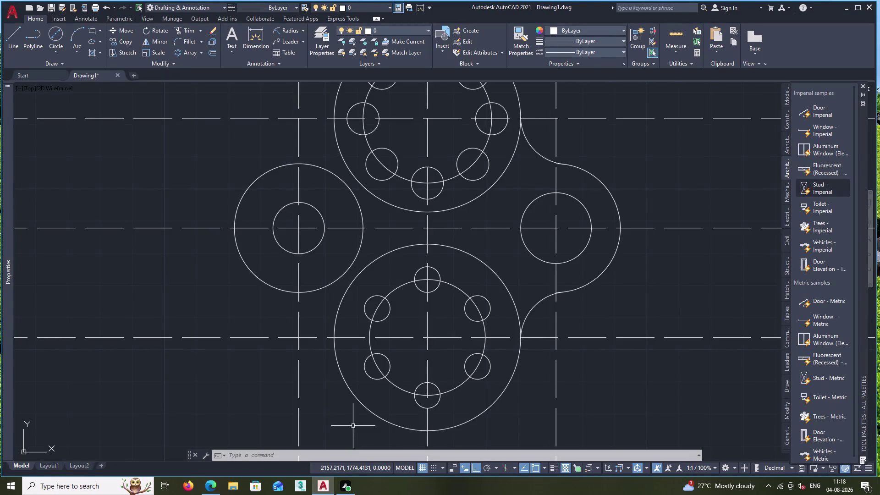
Load the PHANTOM2 linetype through the Linetype Manager and close the manager.
scroll(down, 3)
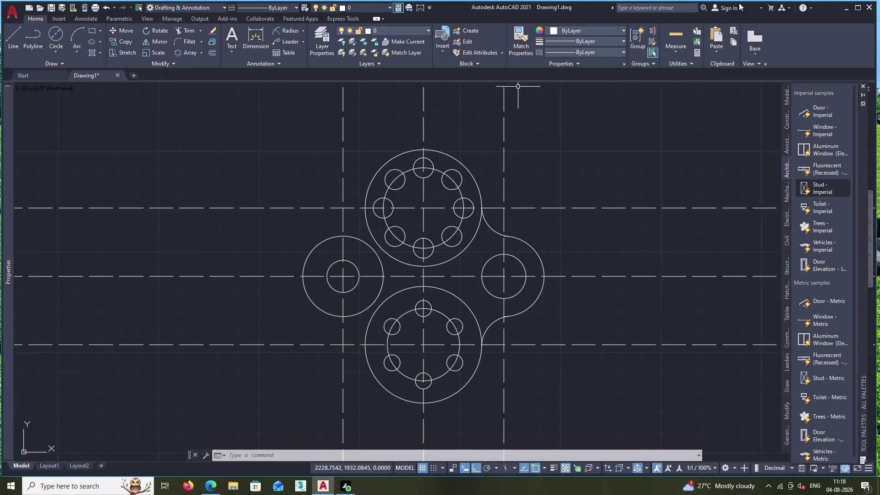
click(621, 46)
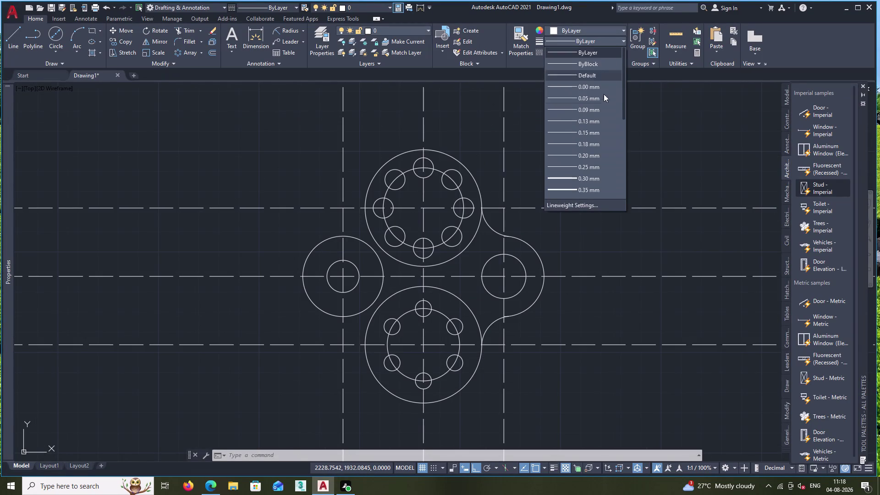
click(529, 119)
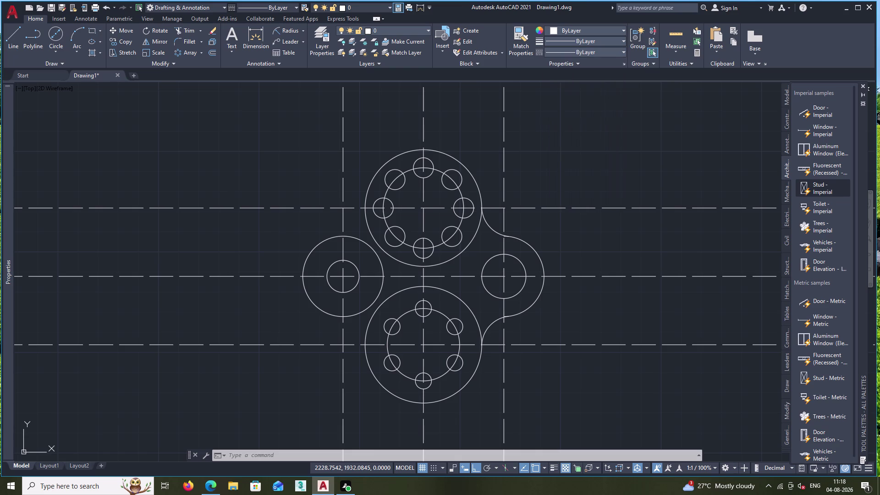
click(625, 49)
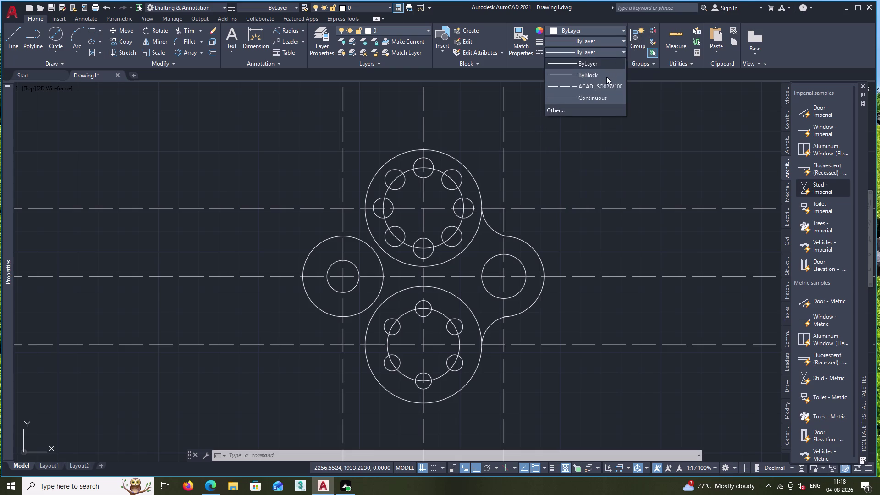
click(581, 112)
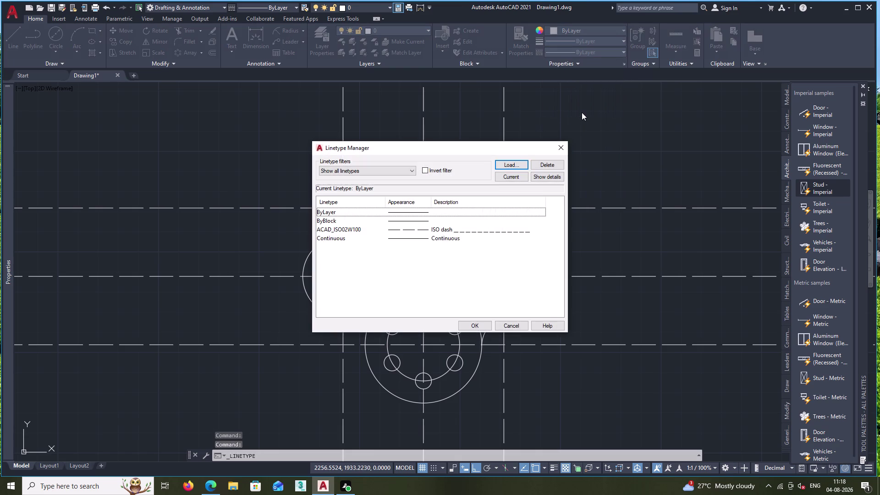
click(513, 162)
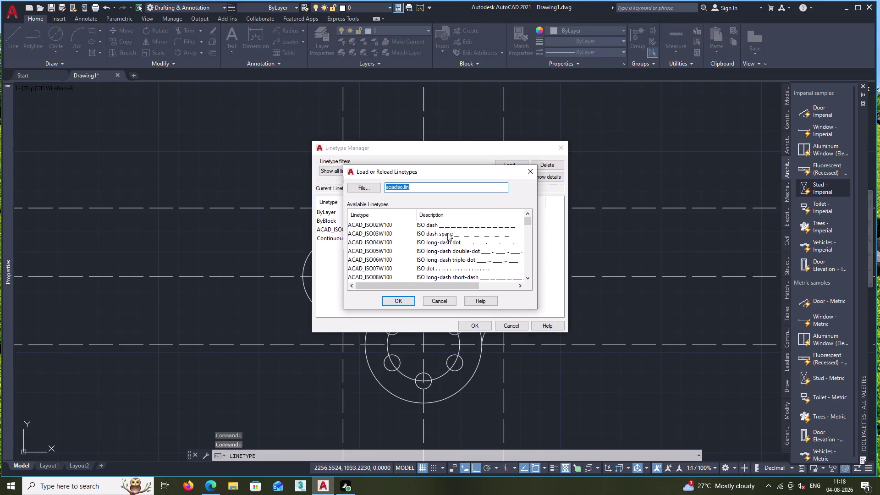
scroll(down, 3)
scroll(up, 3)
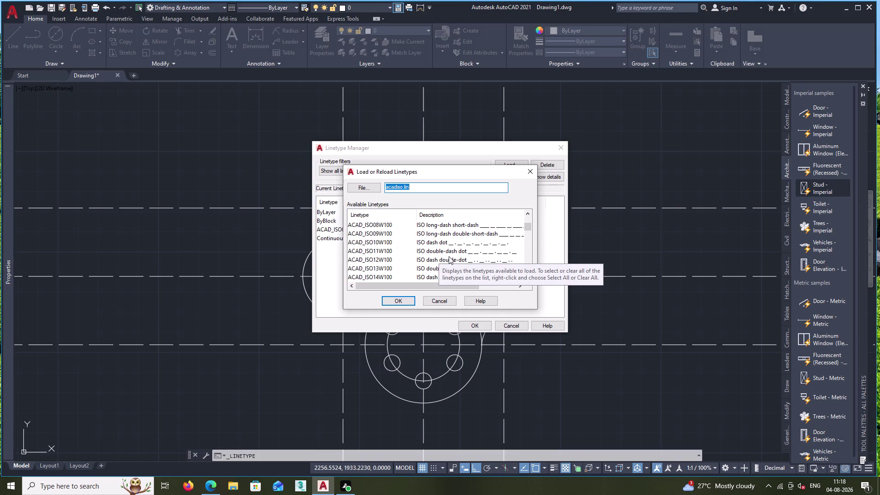
scroll(down, 3)
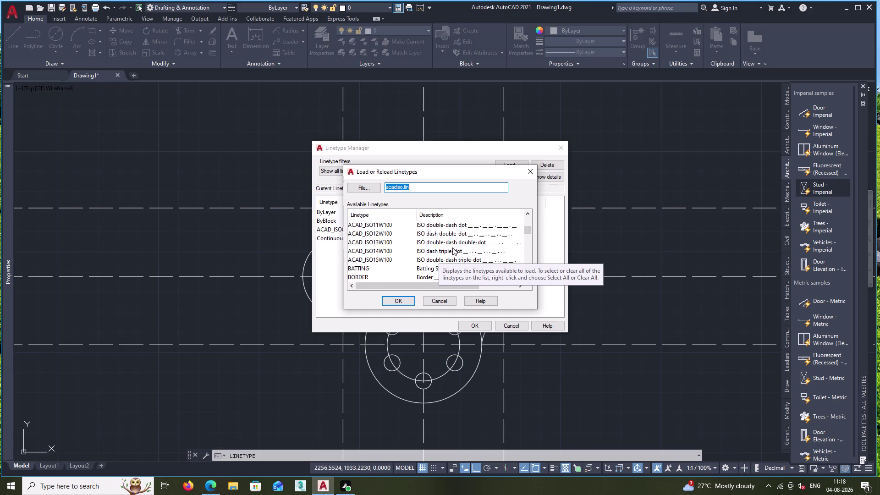
scroll(down, 3)
scroll(down, 3)
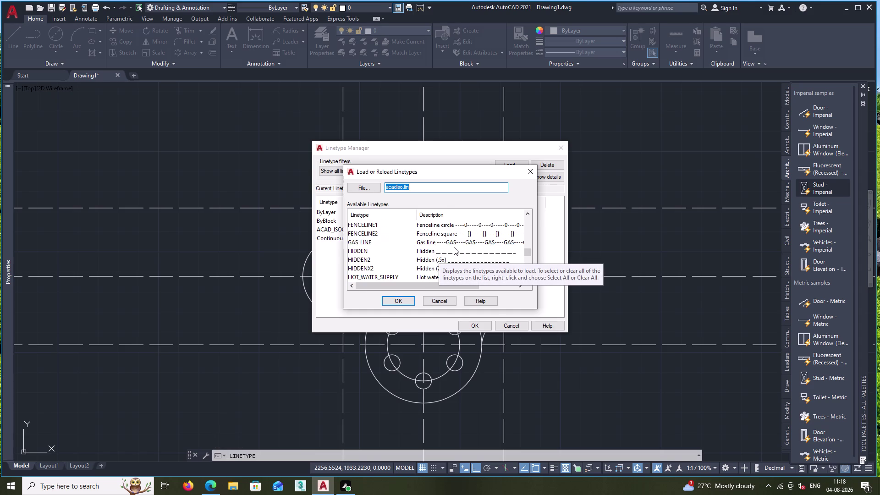
scroll(down, 3)
scroll(down, 3)
scroll(down, 3)
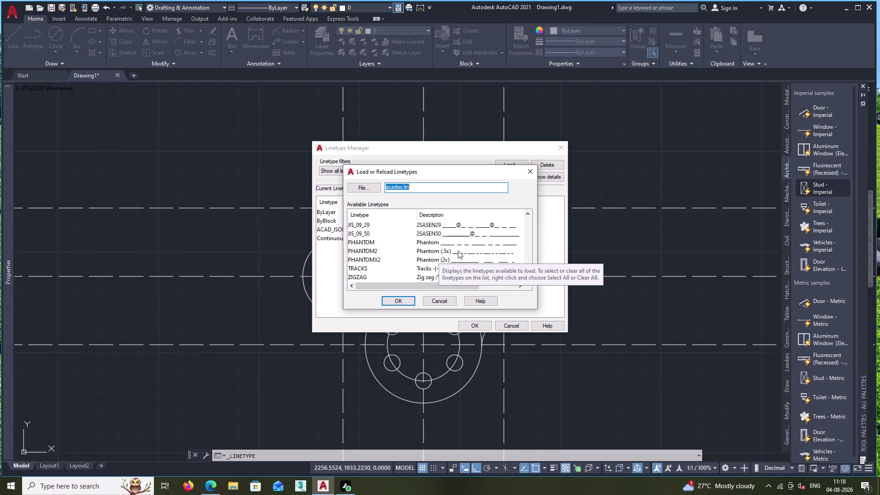
click(460, 253)
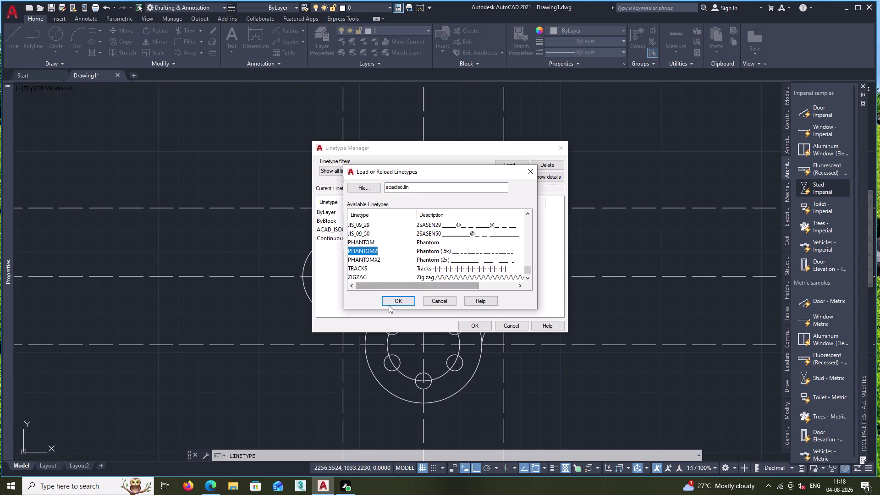
click(393, 300)
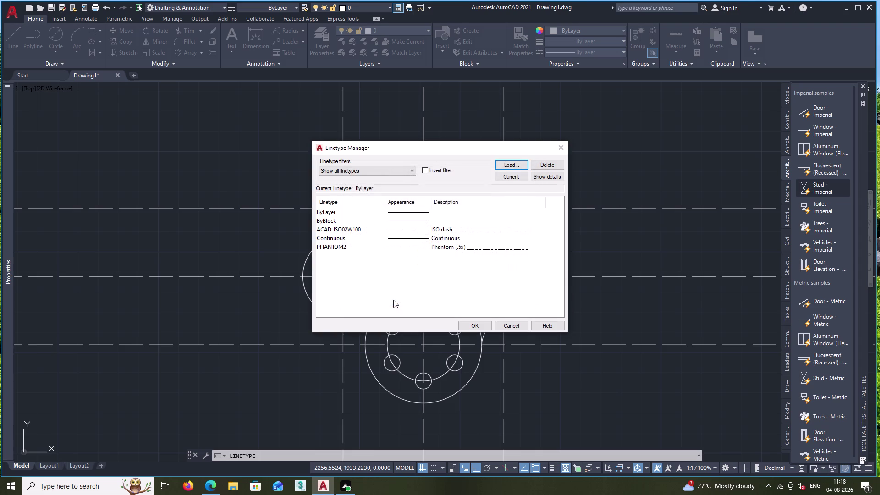
click(473, 327)
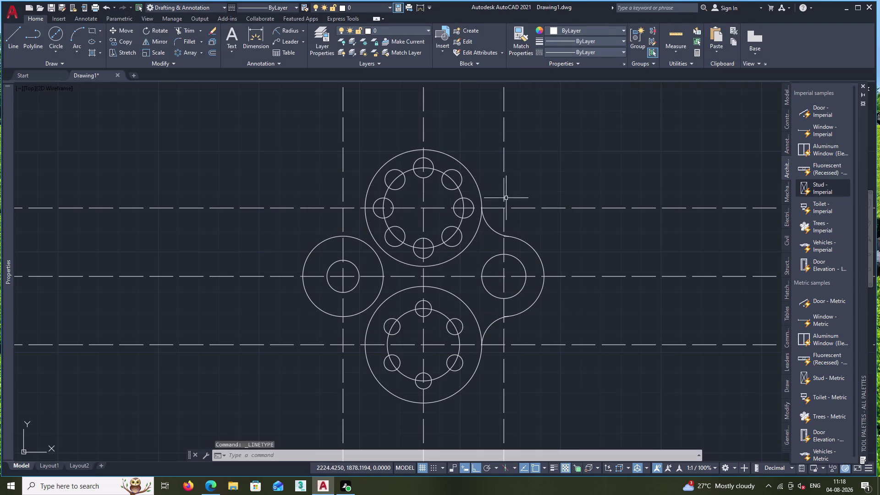
Change both bolt pitch circles to the PHANTOM2 linetype and clear the selection.
click(443, 313)
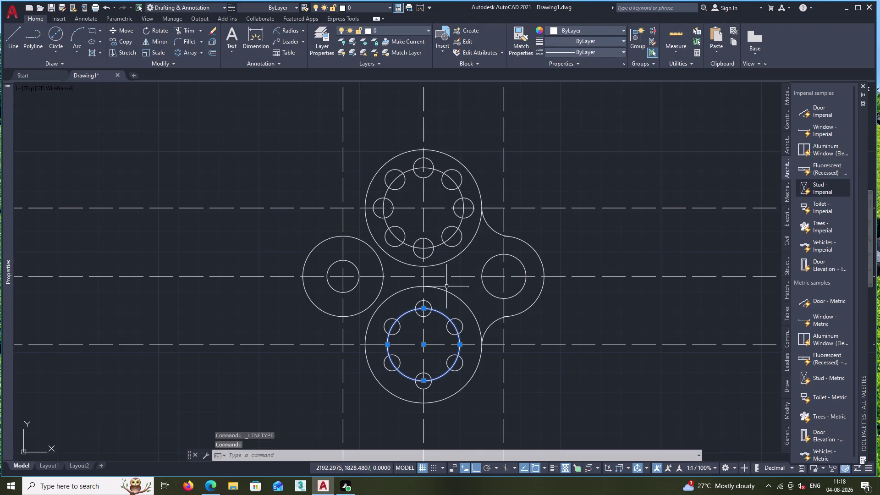
click(460, 224)
click(616, 51)
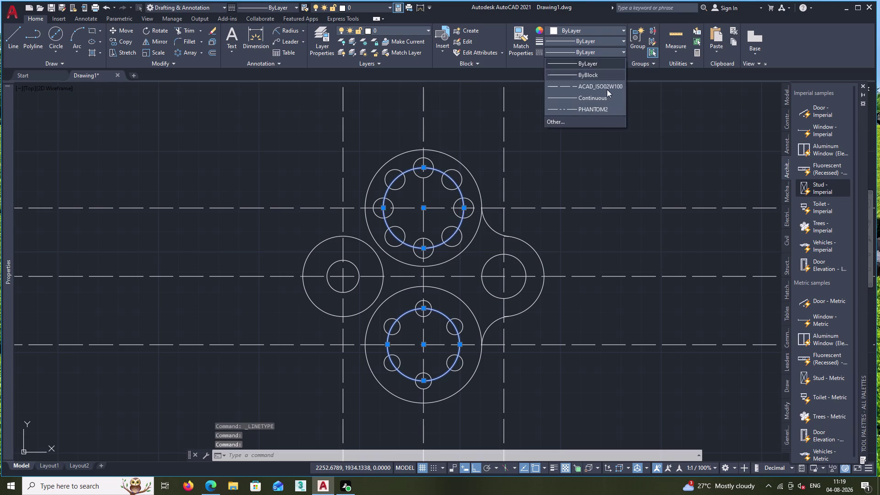
click(594, 111)
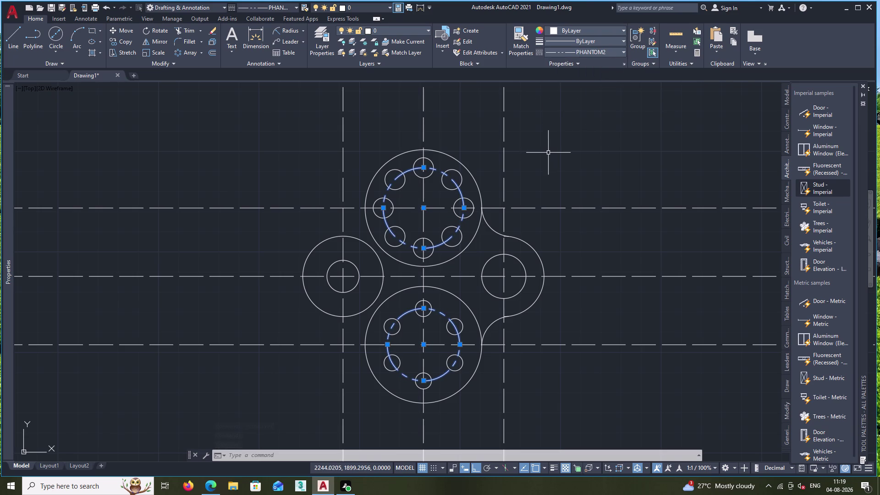
key(Escape)
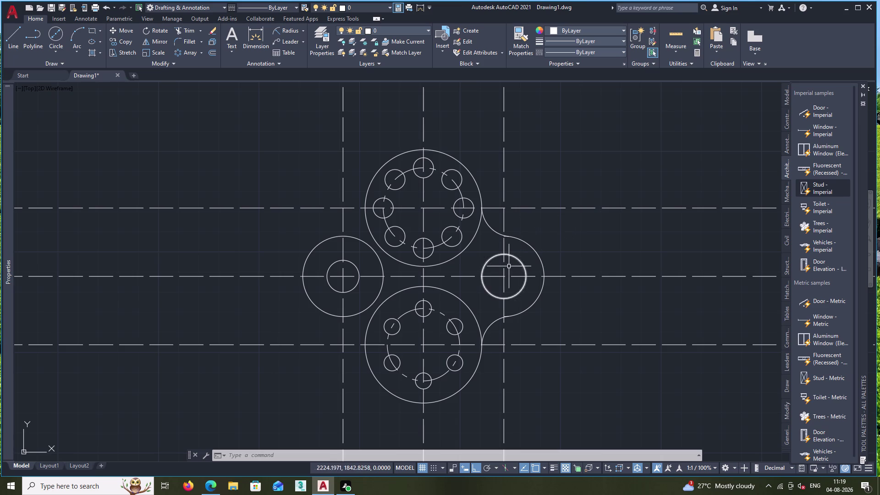
Trim the short centre-line stubs that overshoot the flange arcs.
scroll(up, 3)
scroll(up, 3)
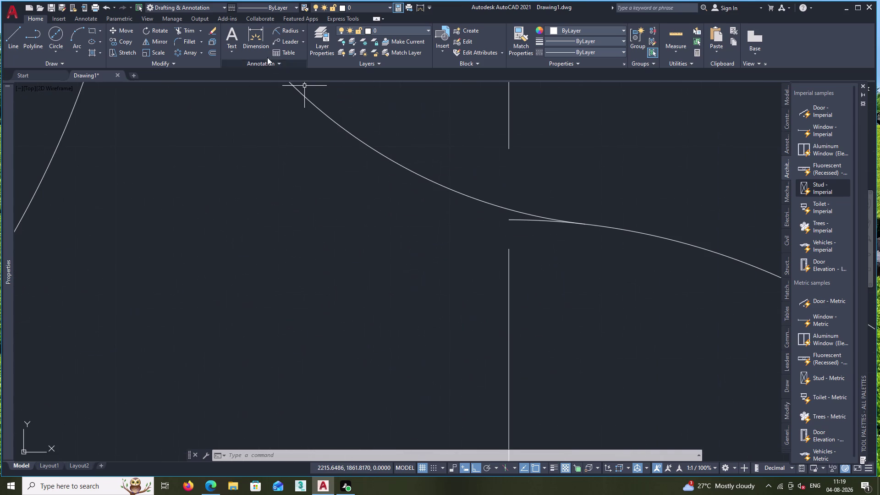
click(188, 29)
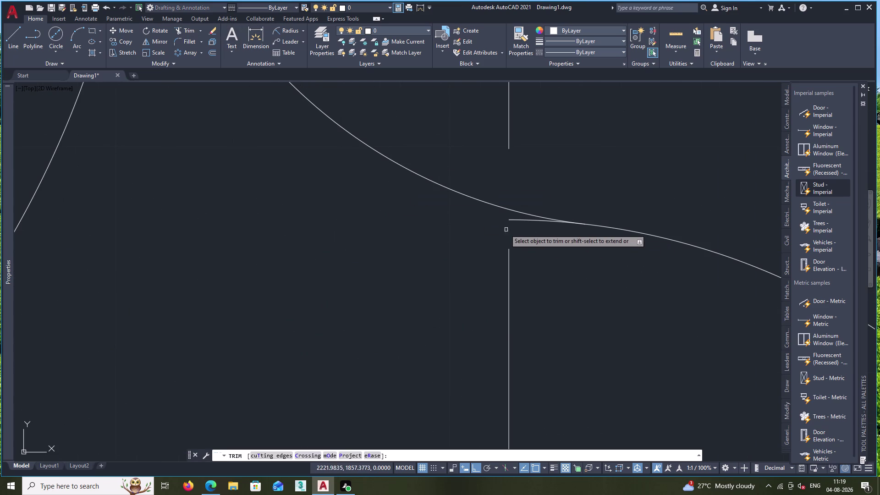
click(509, 217)
drag(509, 217, 518, 224)
click(518, 218)
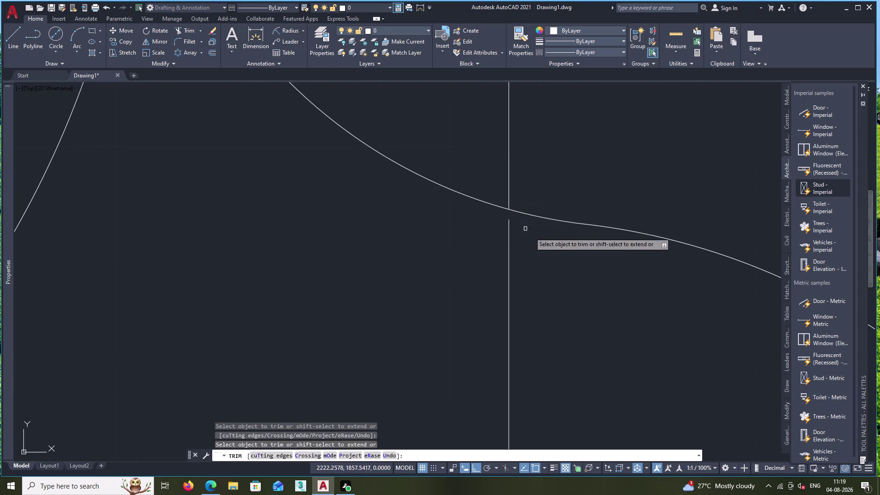
scroll(down, 3)
middle_drag(550, 257, 510, 67)
scroll(up, 3)
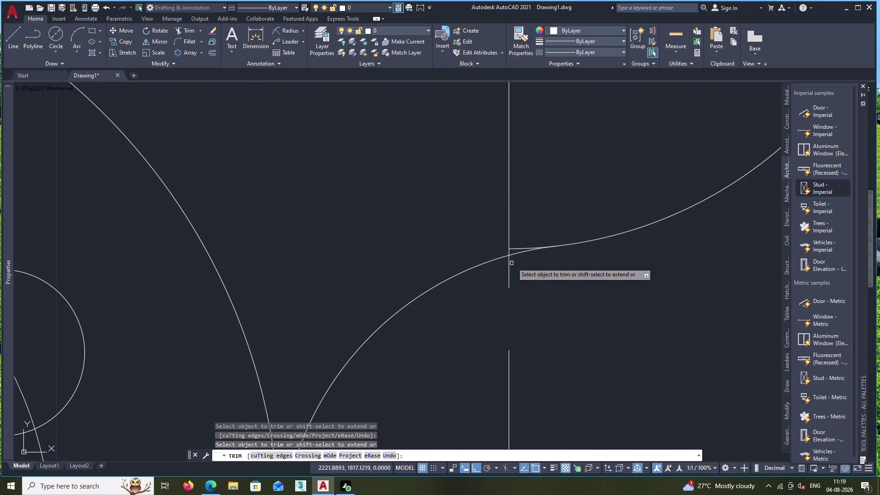
scroll(up, 3)
click(517, 253)
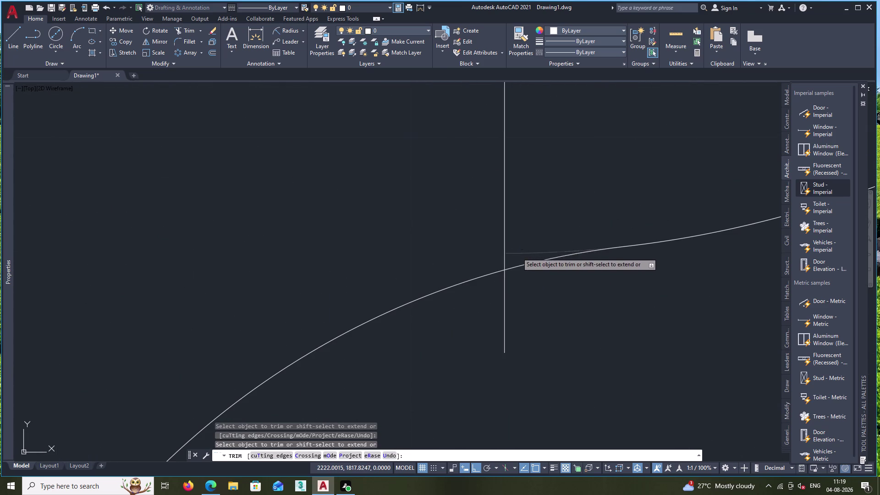
Fence-trim the centre lines extending past the plate outline on the right, top and bottom.
scroll(down, 3)
scroll(down, 3)
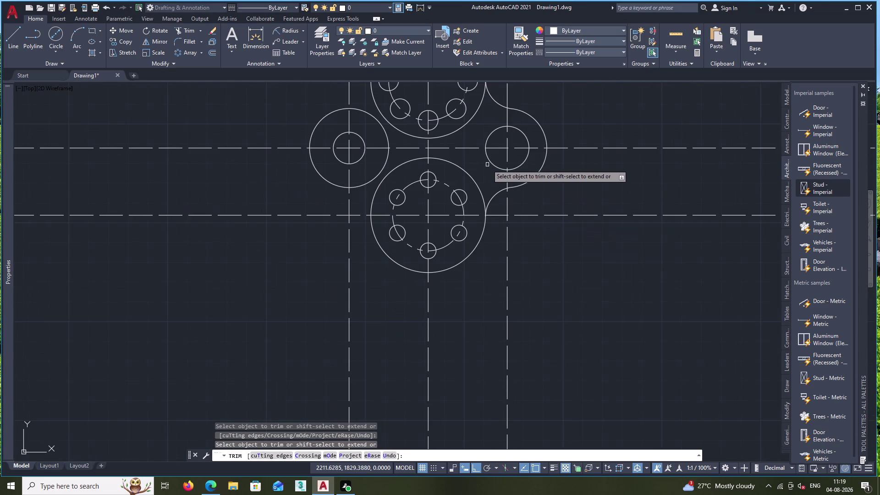
middle_drag(478, 133, 489, 221)
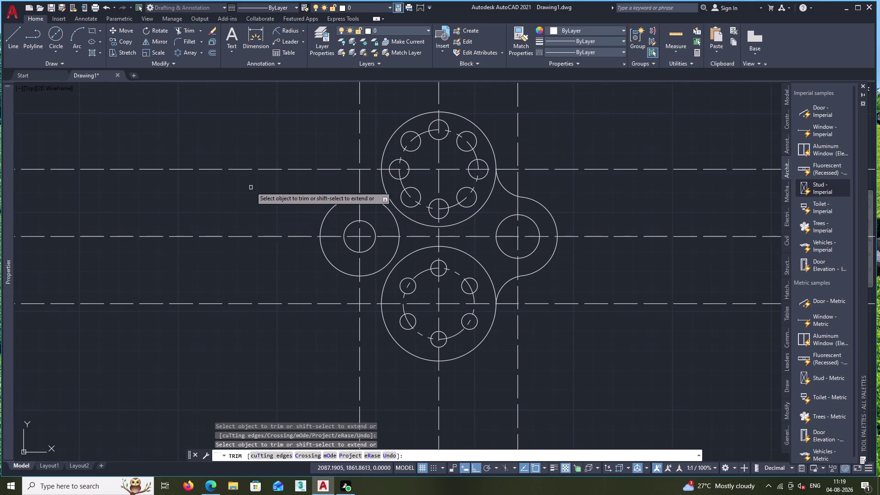
drag(630, 148, 681, 353)
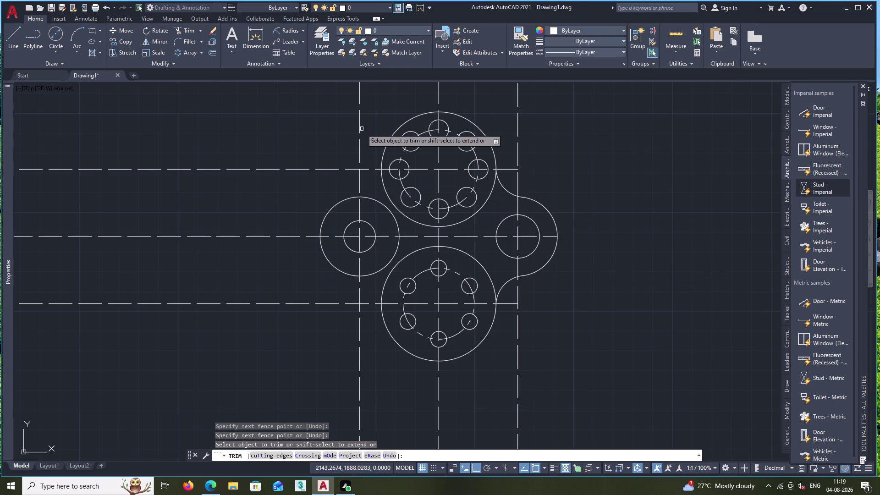
drag(356, 95, 544, 96)
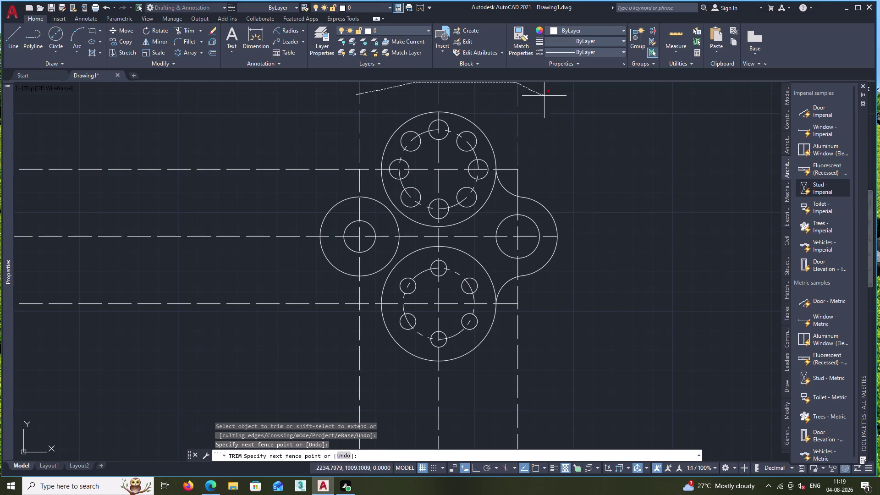
drag(544, 95, 546, 97)
scroll(down, 3)
middle_drag(566, 165, 581, 114)
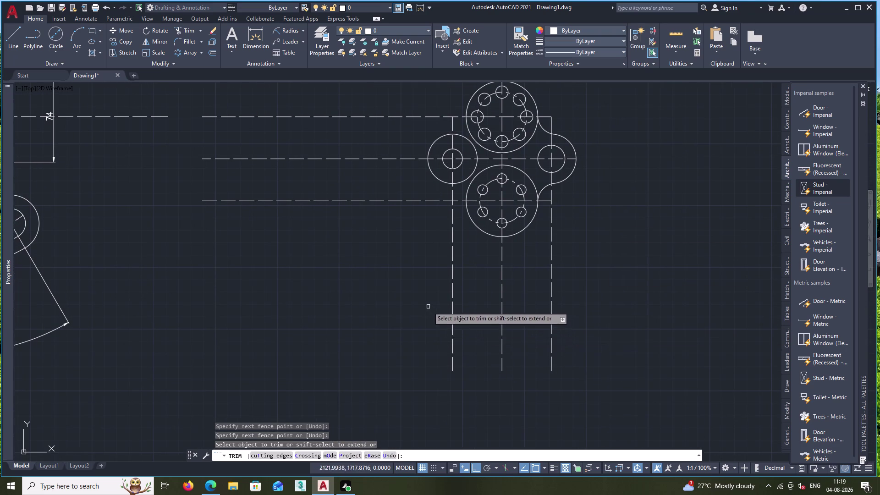
drag(427, 306, 656, 224)
scroll(up, 3)
middle_drag(408, 263, 417, 312)
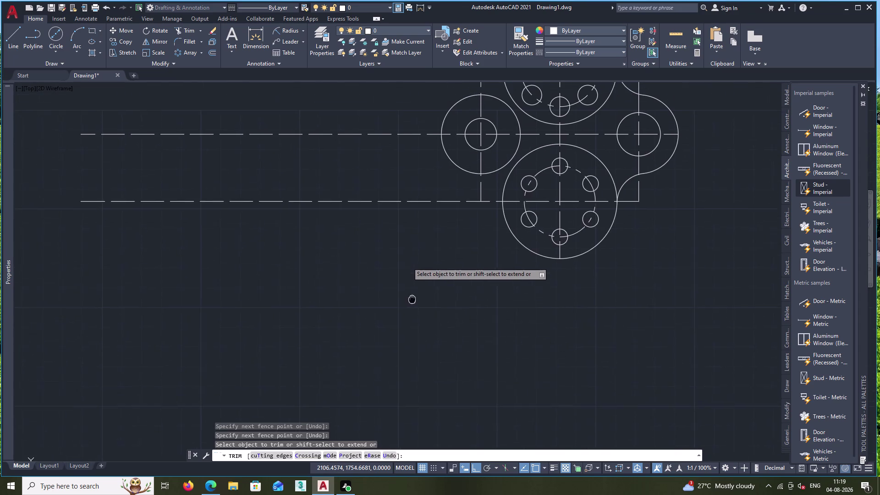
middle_drag(417, 313, 421, 322)
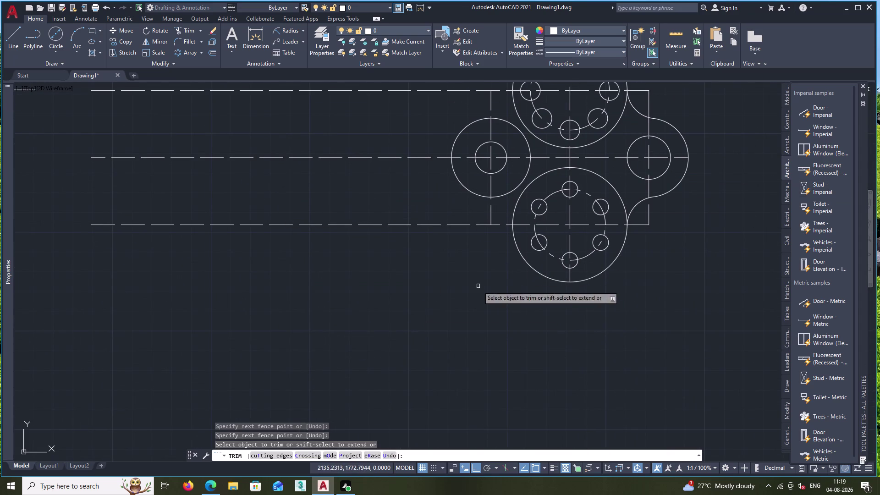
click(11, 33)
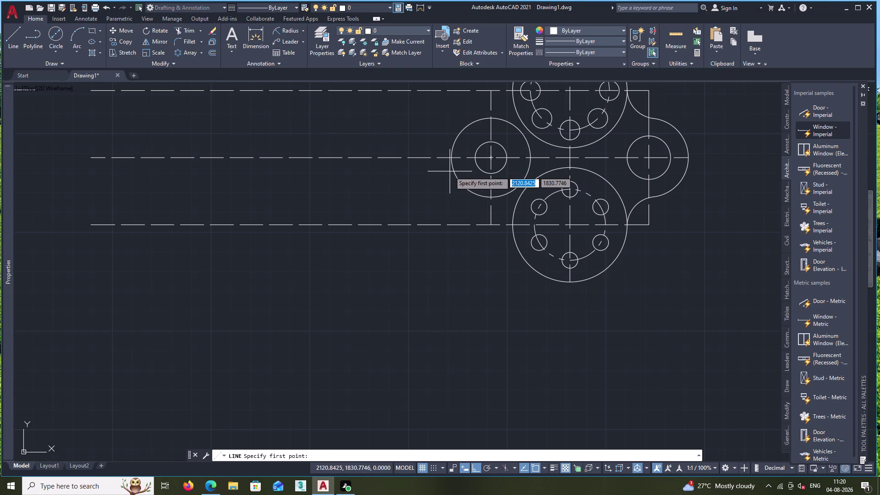
Cancel the pending line, restart it with a TAN snap, then cancel again.
key(Escape)
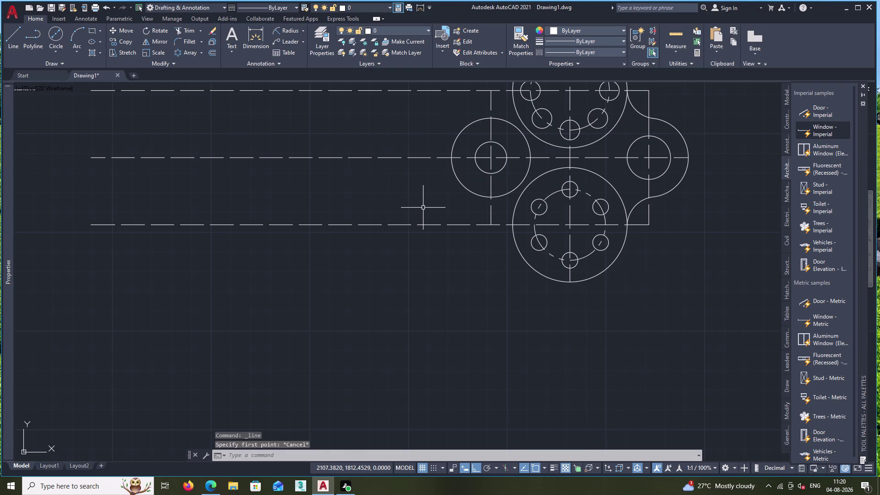
click(13, 37)
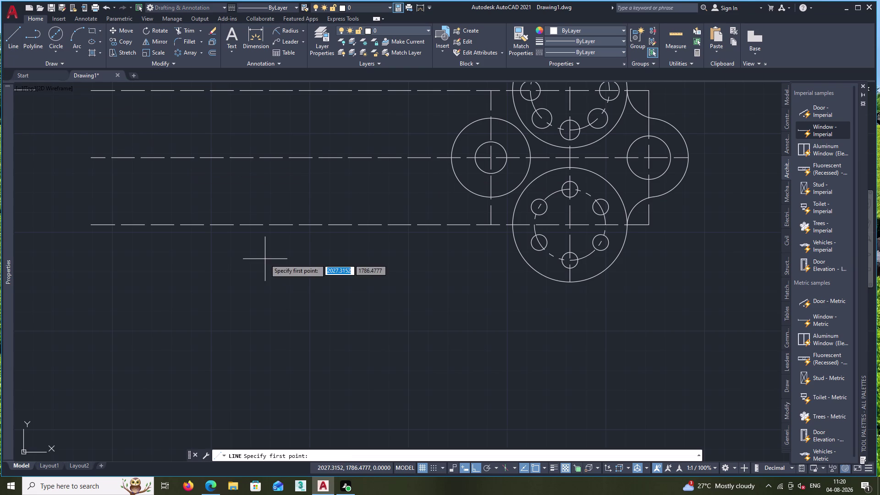
text(TA)
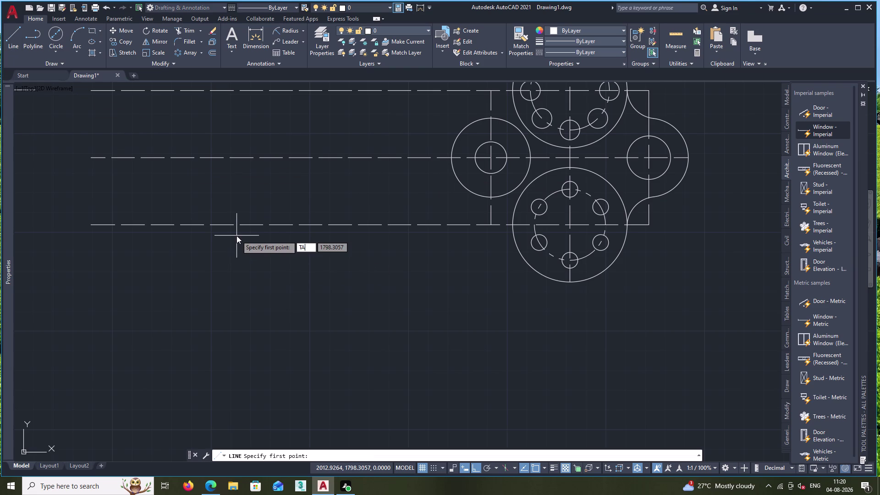
text(N)
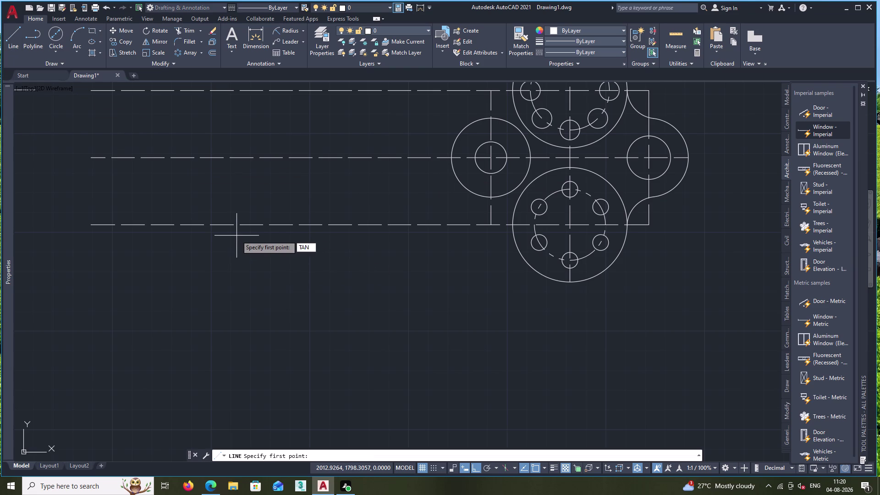
key(Escape)
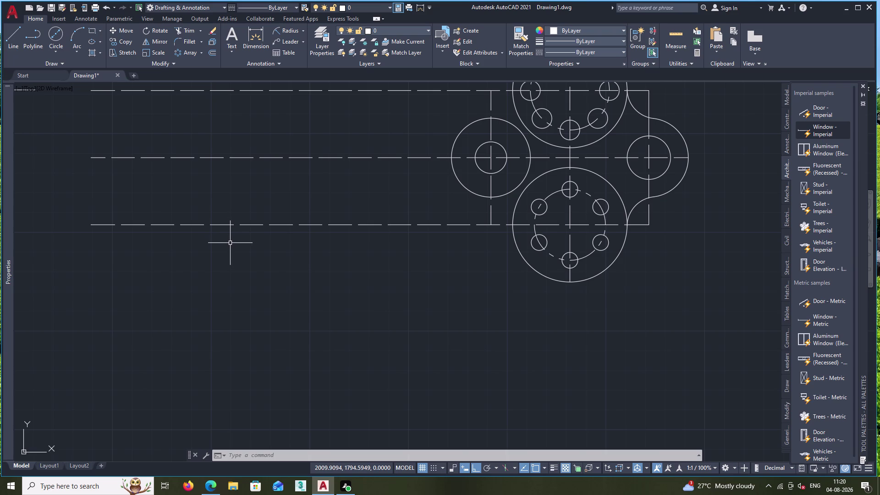
Fence-trim the long dashed centre lines extending left of the plate.
click(184, 30)
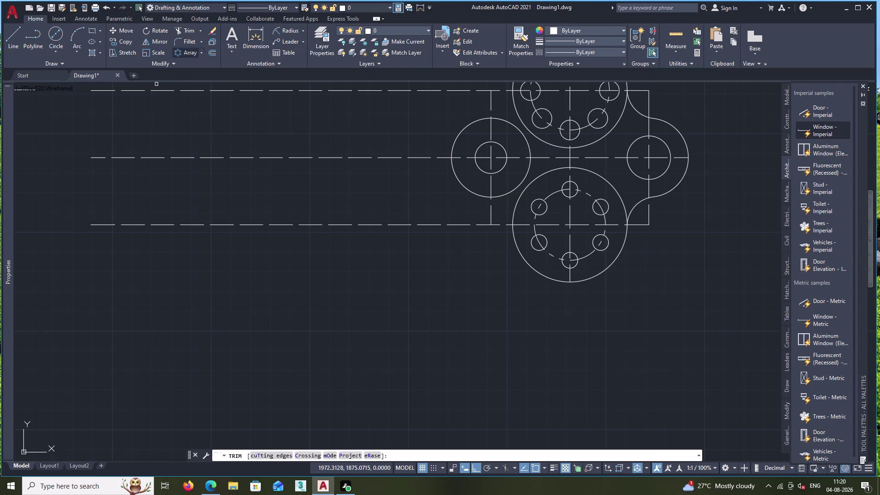
scroll(down, 3)
middle_drag(235, 147, 235, 159)
drag(228, 120, 237, 205)
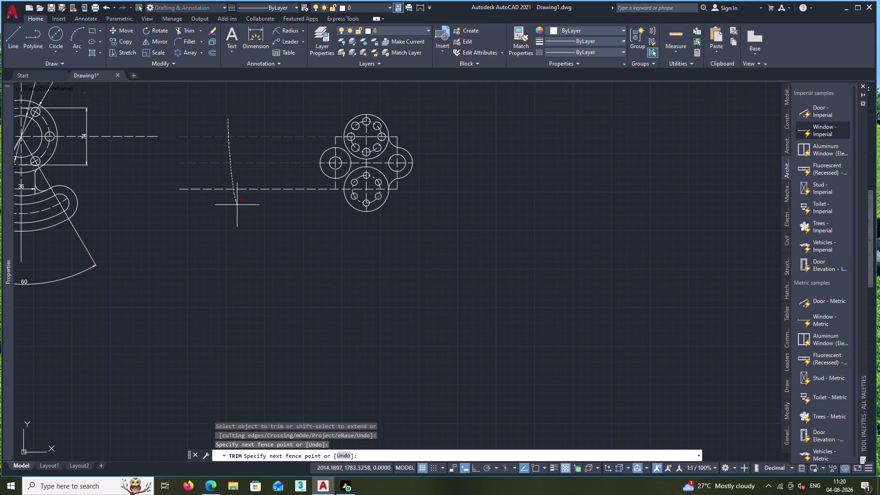
drag(237, 204, 238, 211)
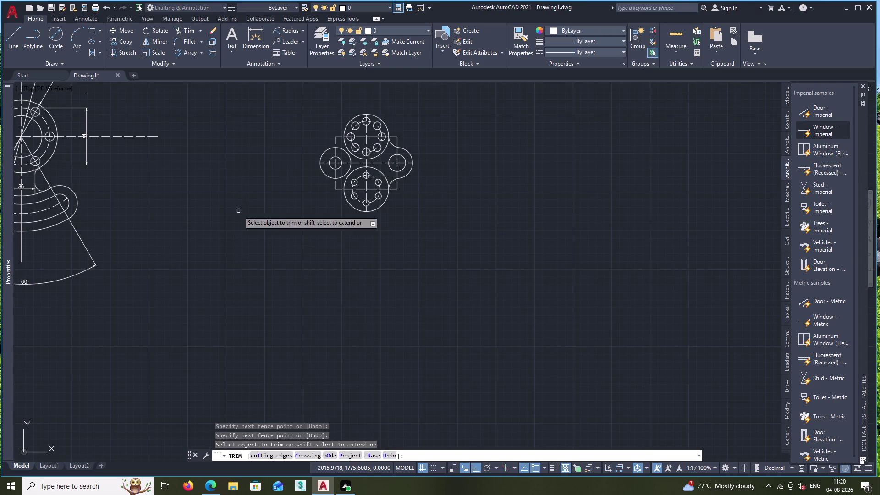
scroll(up, 3)
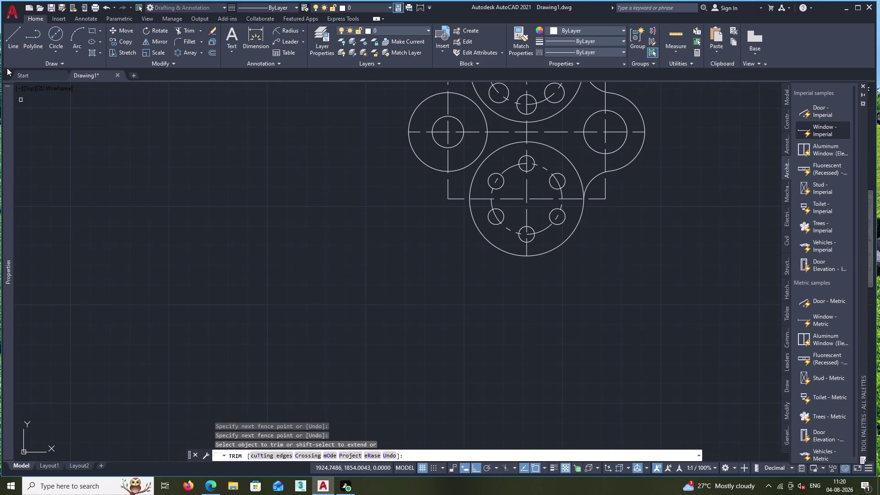
click(13, 46)
Draw a line tangent to the left boss and the bottom flange circle using TAN snaps.
middle_drag(420, 223, 414, 247)
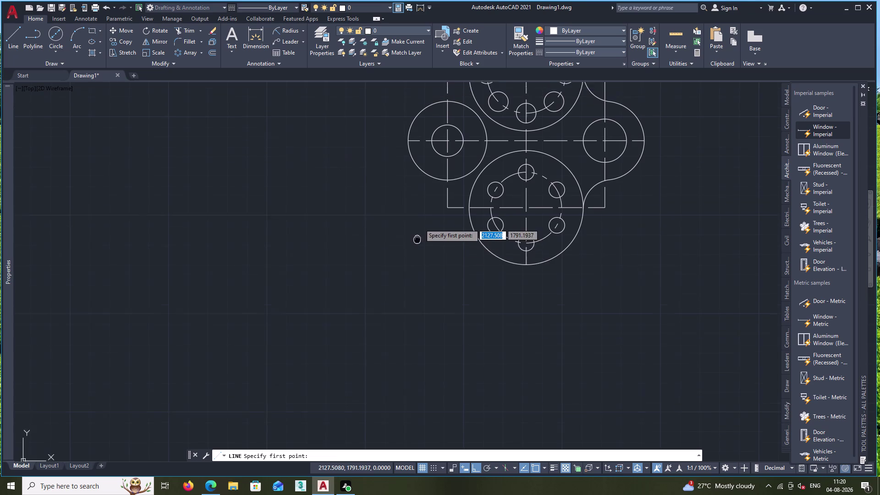
middle_drag(414, 247, 390, 303)
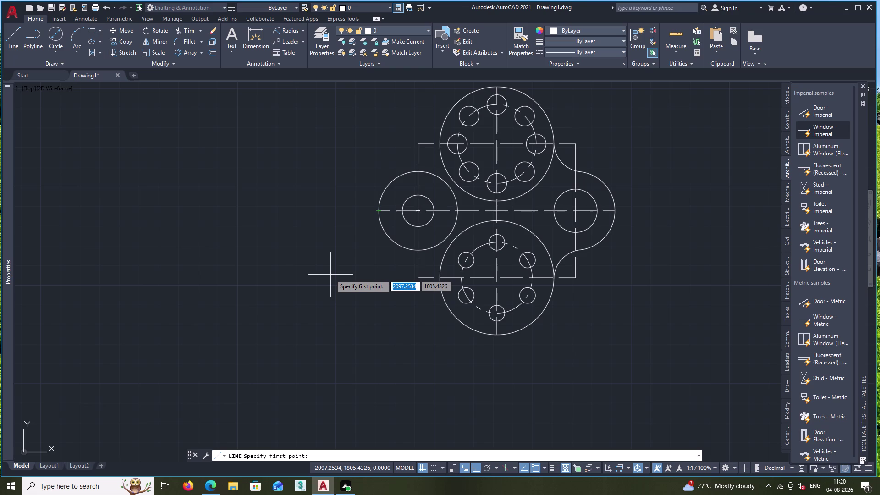
key(t)
key(a)
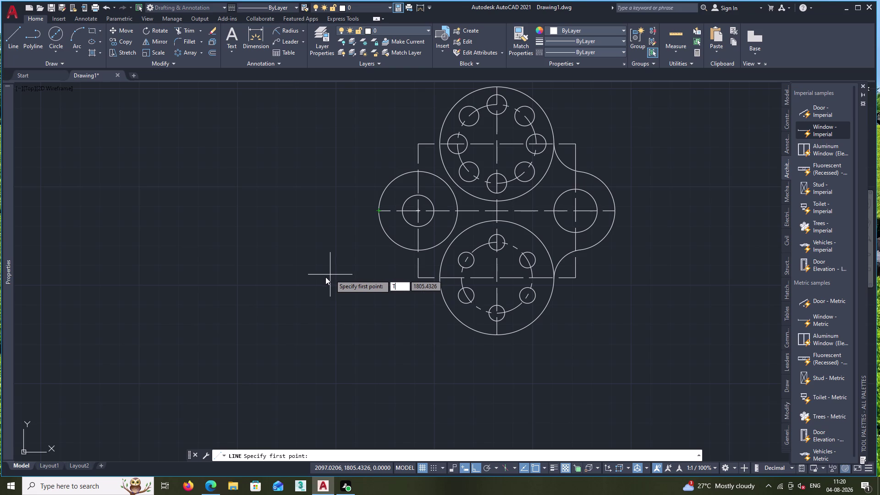
key(n)
key(Return)
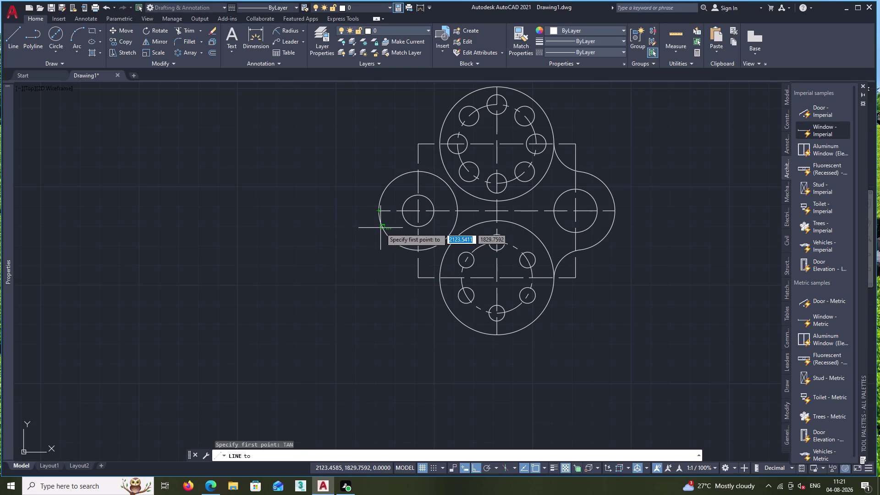
click(380, 225)
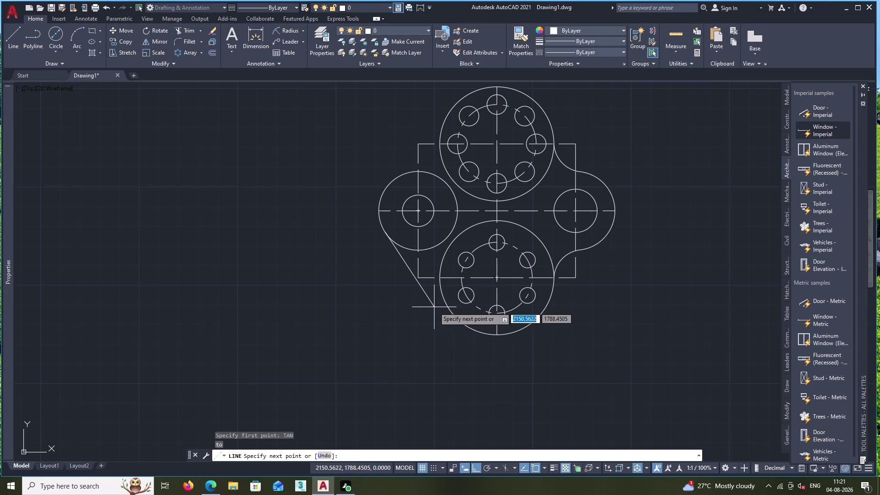
text(TAN)
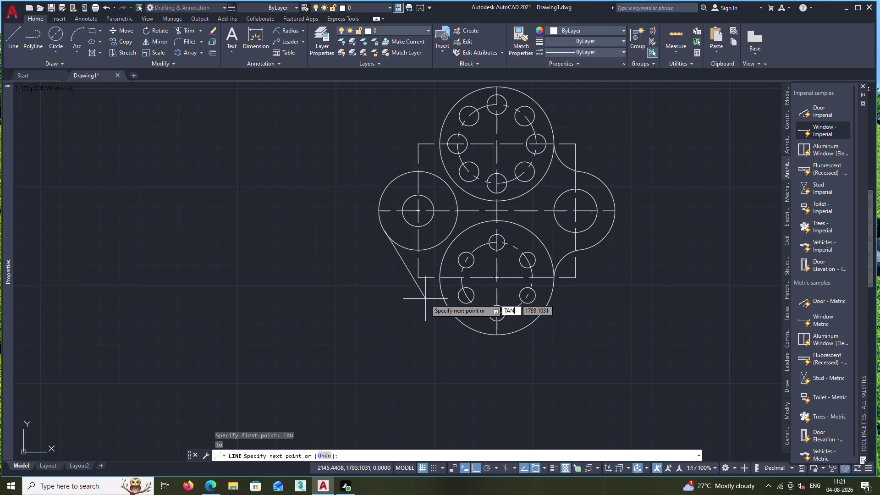
key(Return)
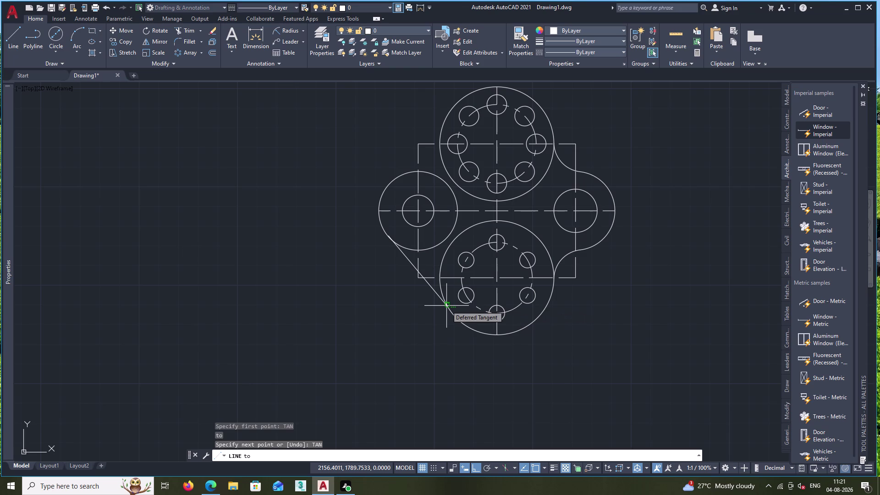
click(446, 305)
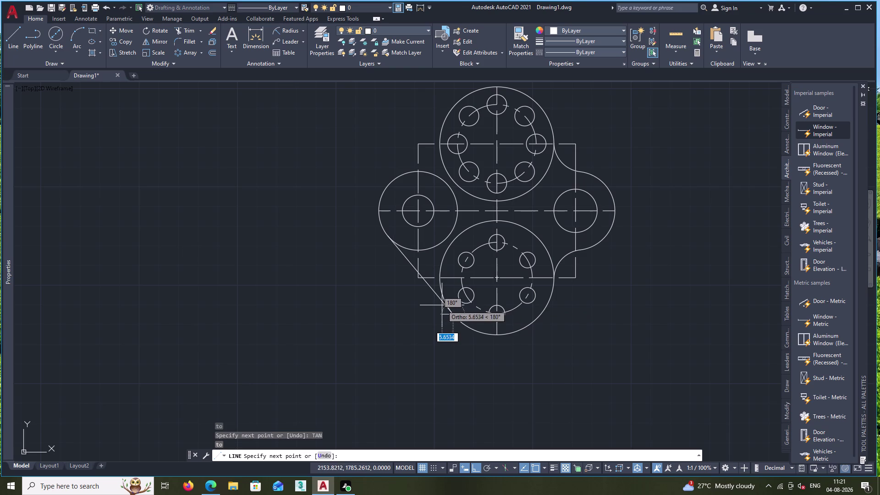
key(Escape)
key(space)
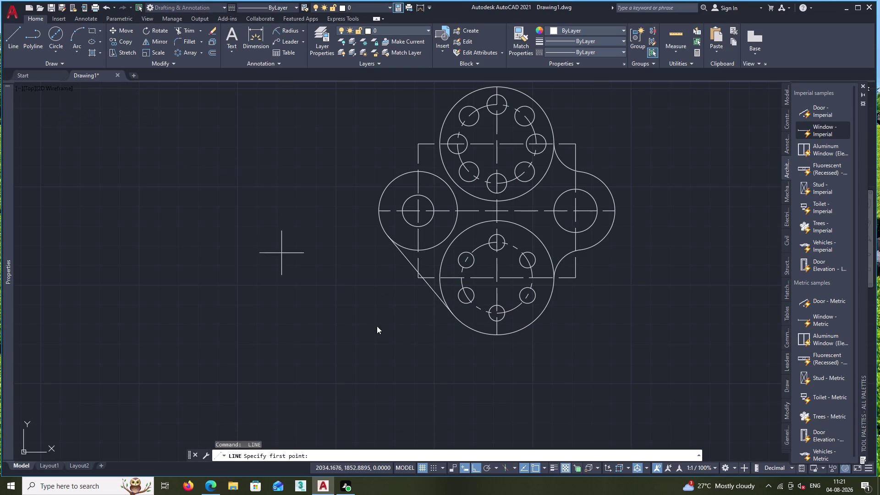
Draw a TAN-snapped line from the left boss's upper side to the top flange circle.
text(TA)
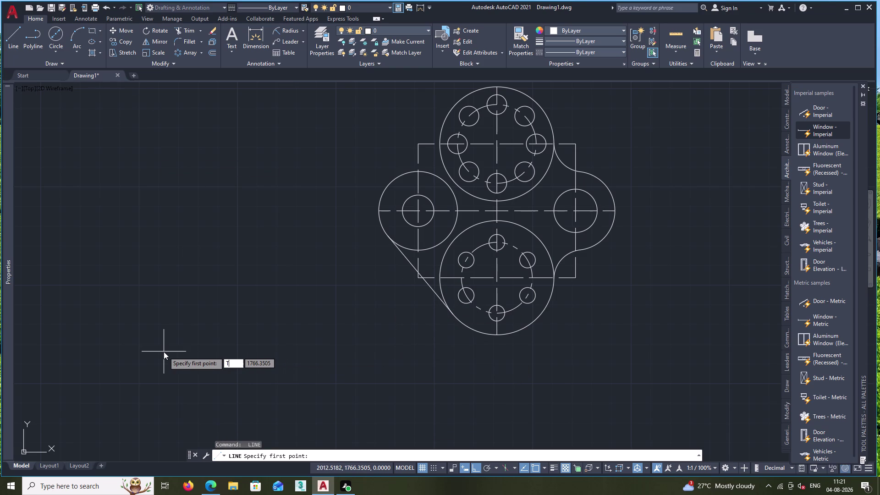
key(n)
key(Return)
middle_drag(301, 249, 258, 342)
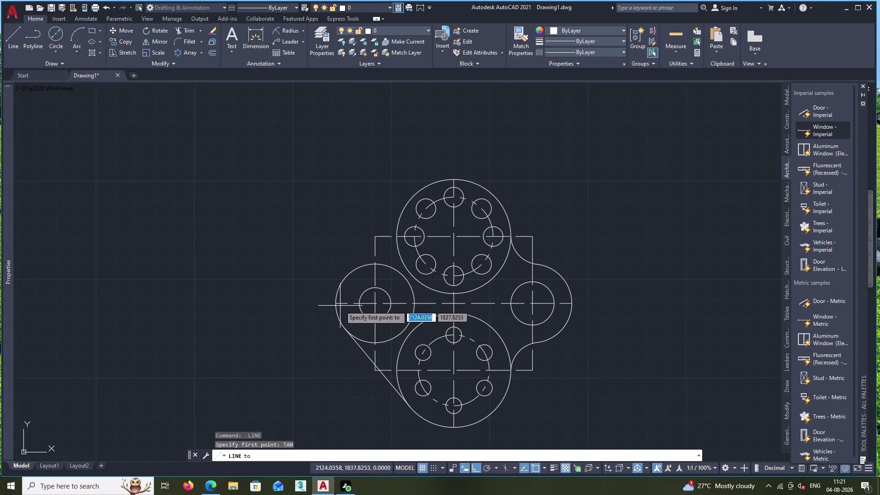
click(342, 284)
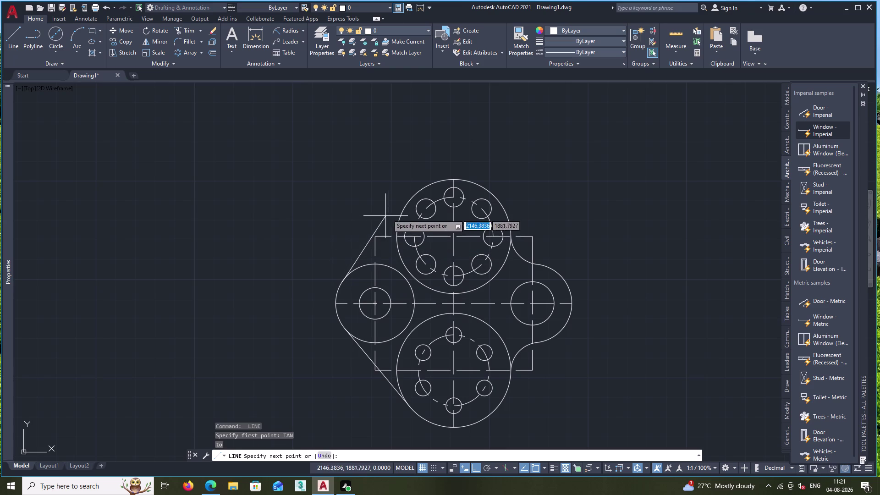
key(t)
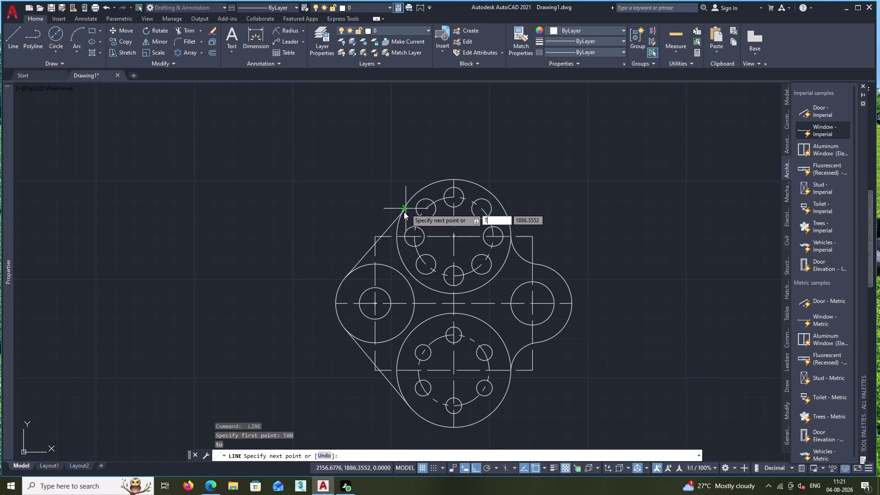
key(a)
key(n)
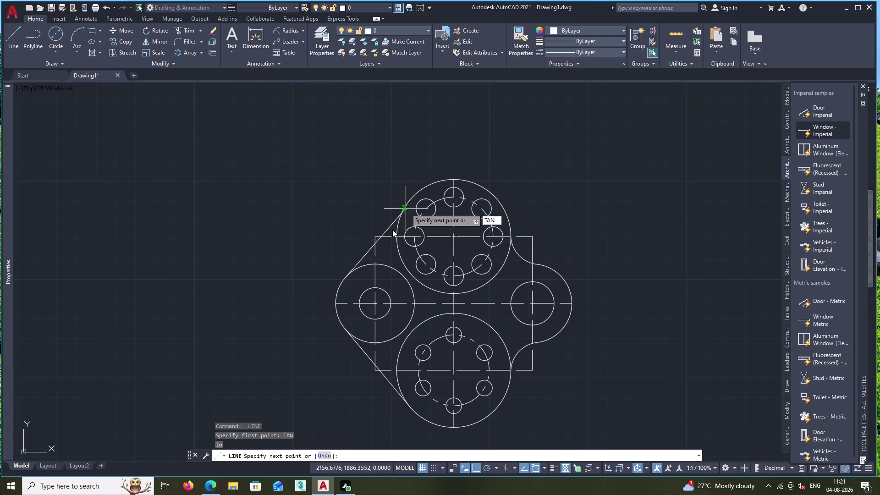
key(Return)
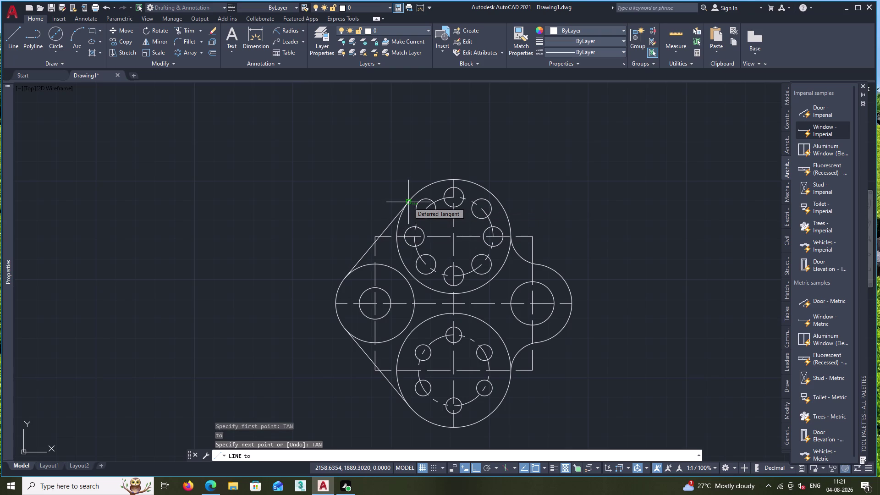
click(408, 202)
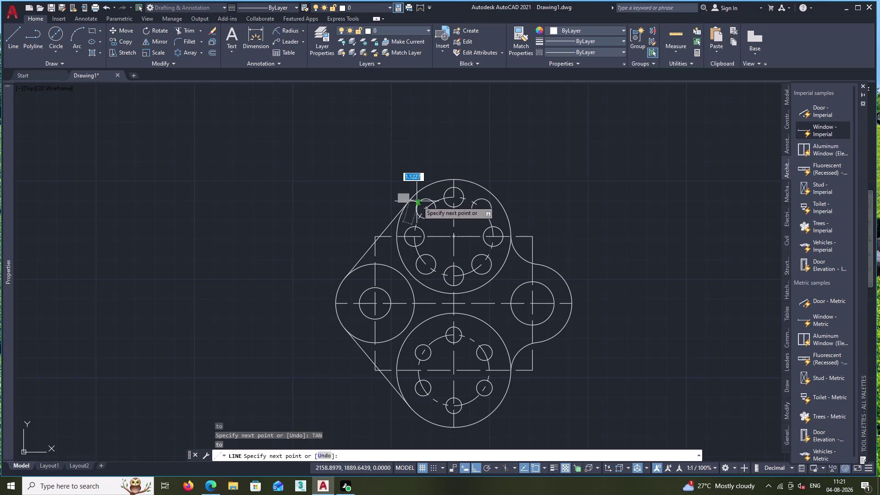
key(Escape)
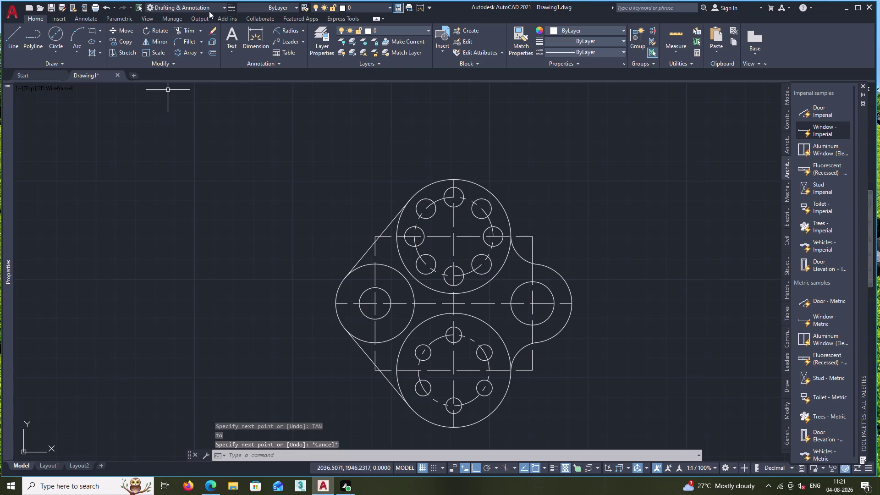
click(191, 28)
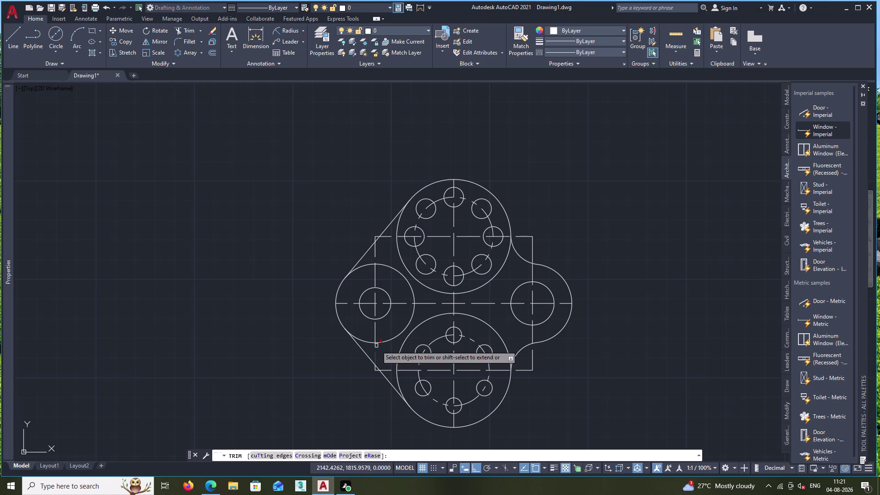
Trim the left boss's inner arcs and the leftover lower rectangle segments.
drag(367, 261, 366, 271)
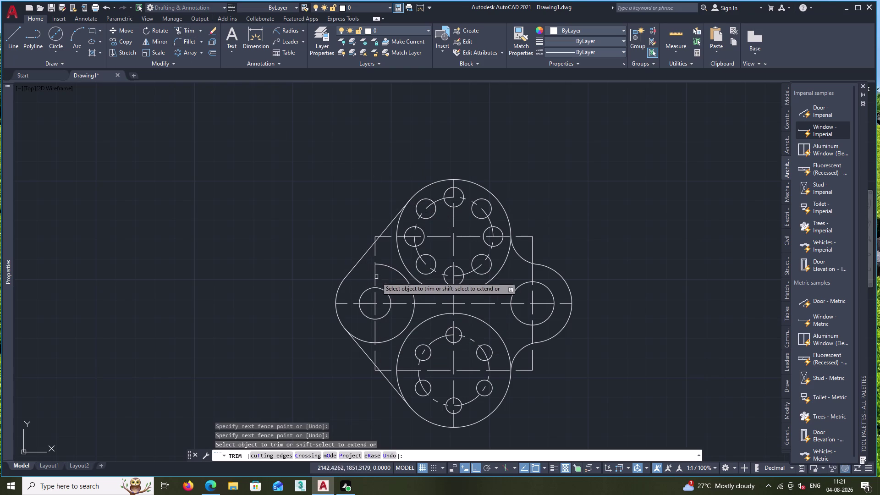
drag(389, 260, 390, 275)
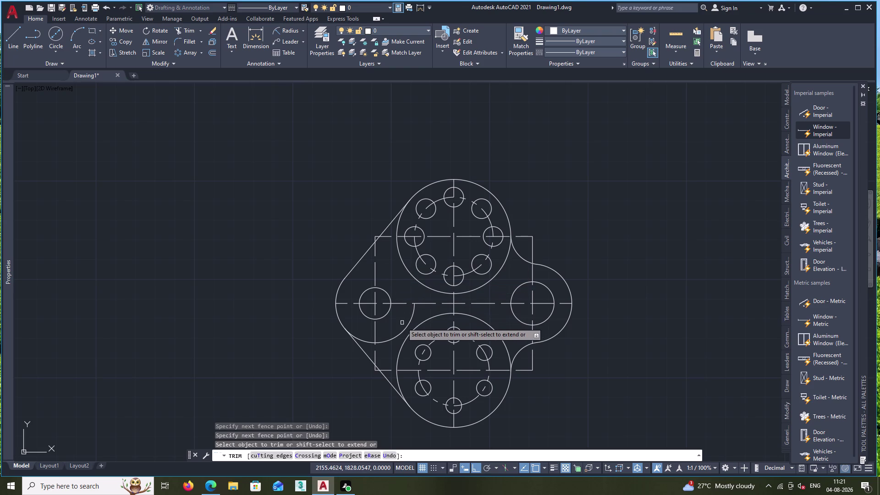
drag(402, 322, 420, 316)
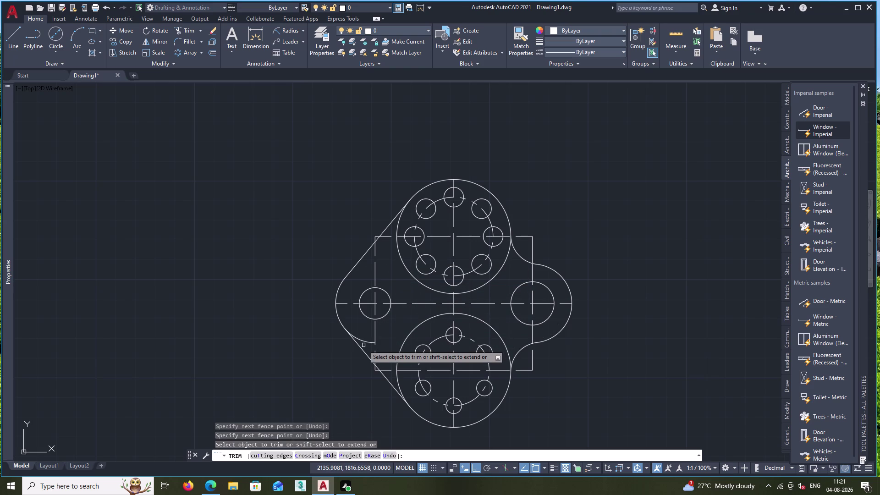
scroll(up, 3)
drag(364, 333, 366, 346)
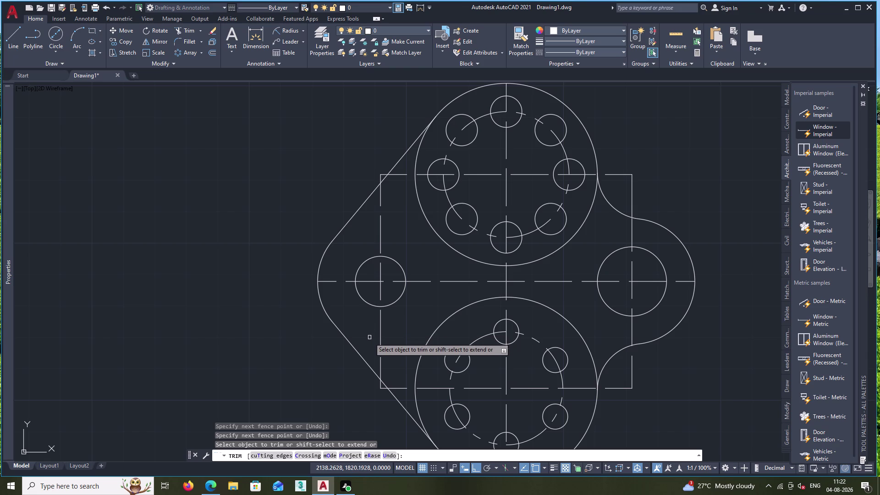
click(381, 388)
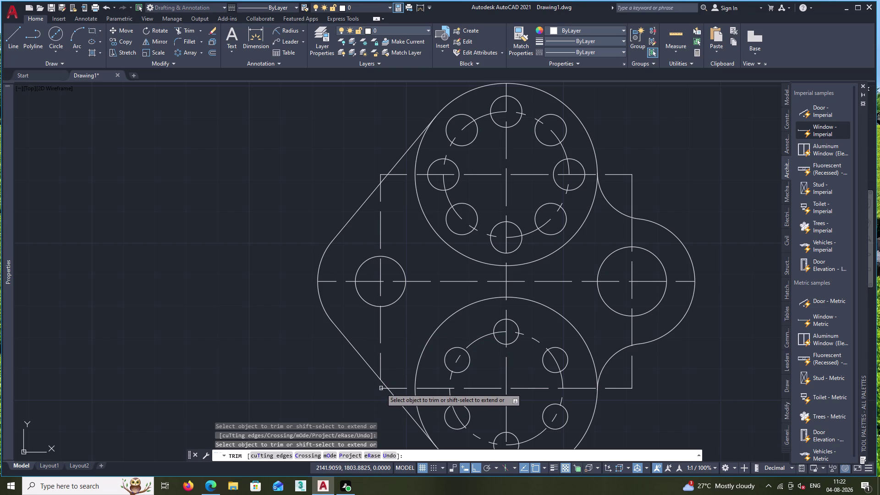
click(383, 389)
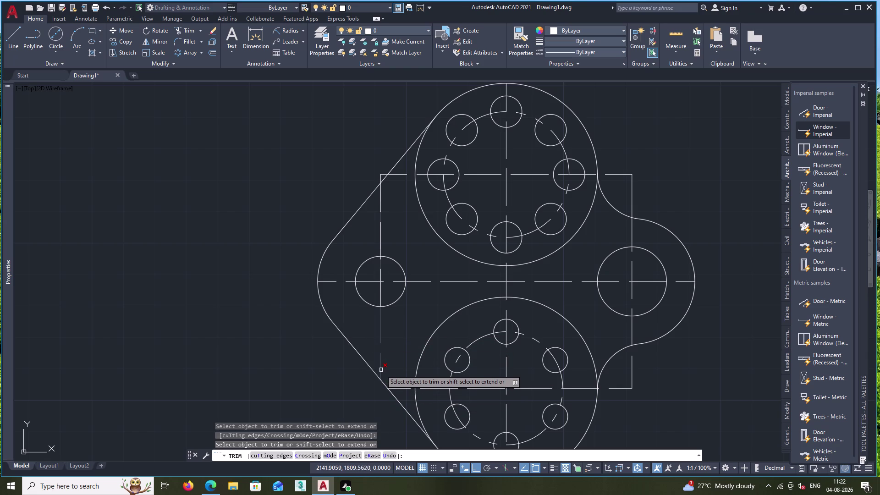
Trim the remaining upper and lower rectangle edge pieces around the flanges.
scroll(up, 3)
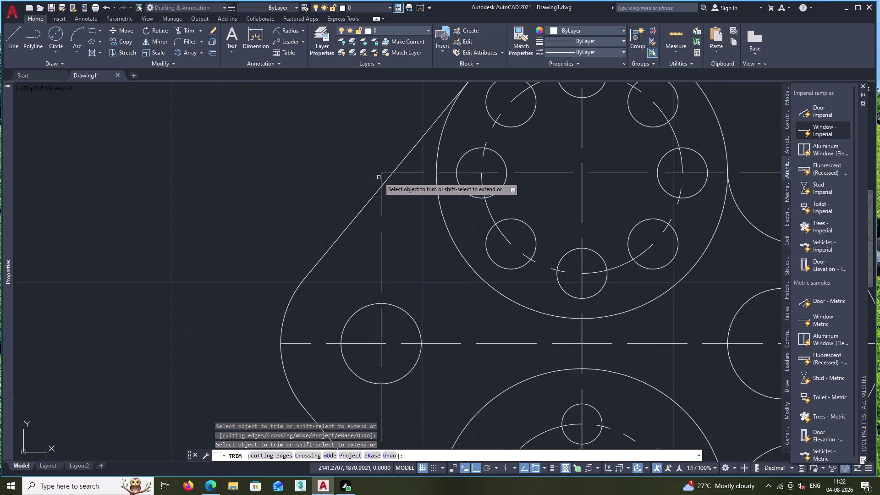
drag(378, 178, 385, 152)
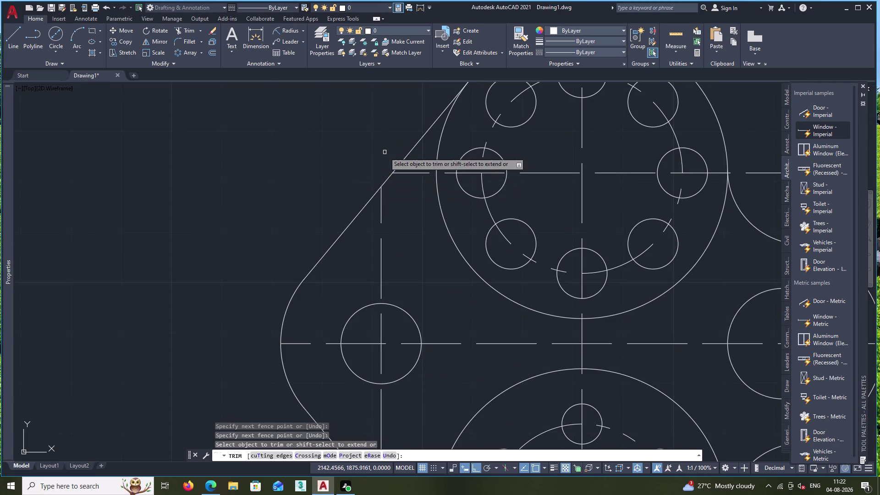
scroll(down, 3)
scroll(up, 3)
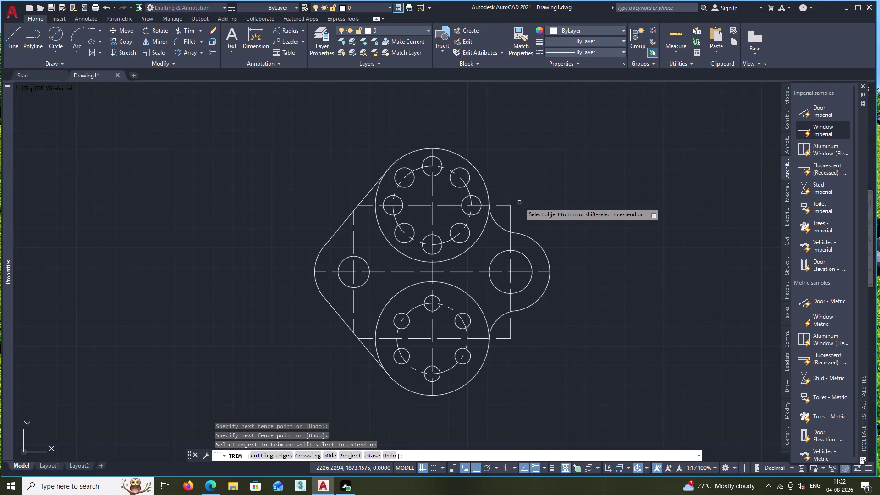
drag(496, 201, 537, 219)
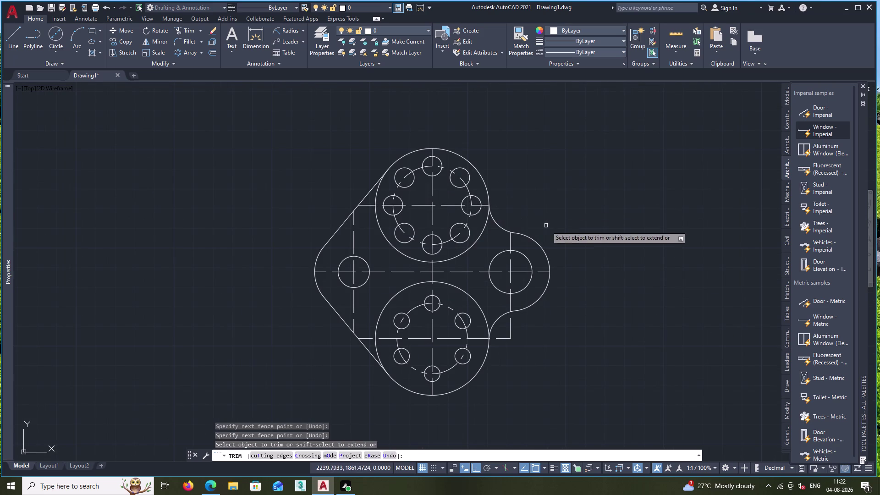
drag(506, 342, 524, 323)
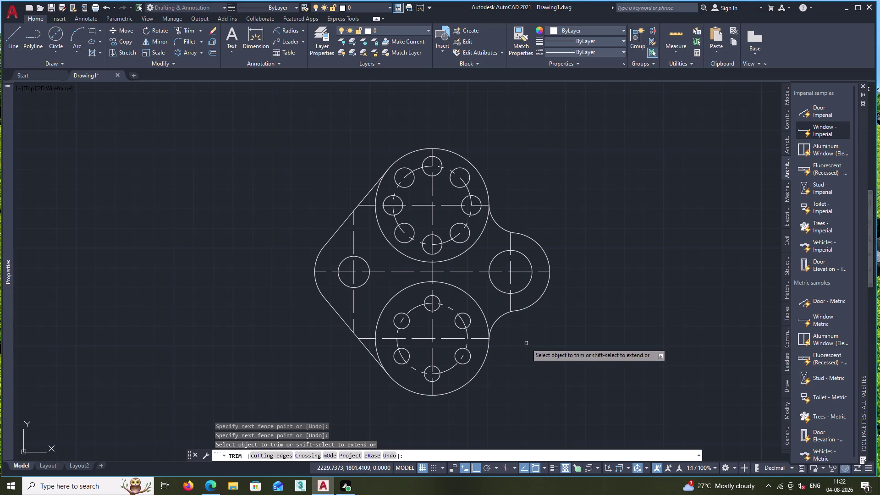
click(261, 39)
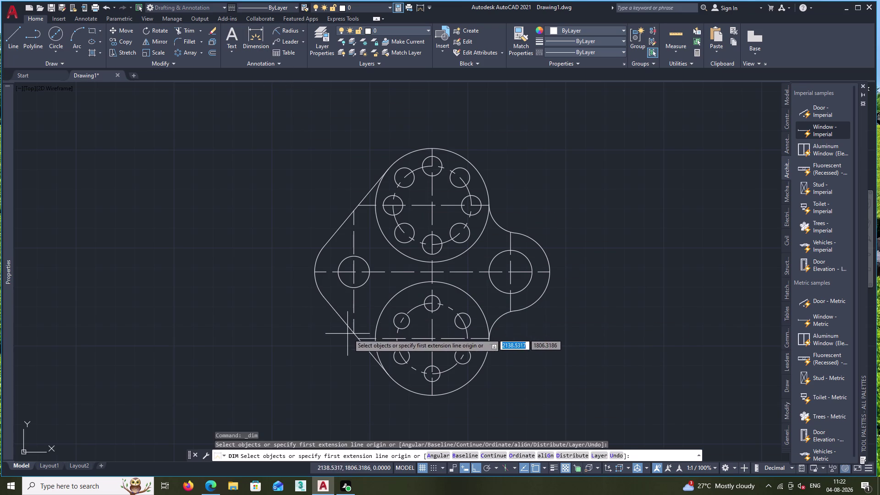
Dimension 40 from the plate's left edge to the lower flange centre line, placed below.
scroll(up, 3)
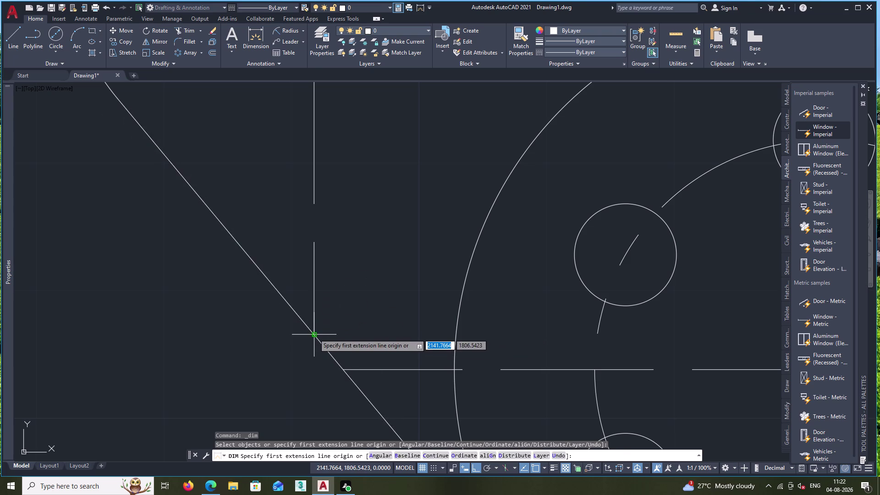
click(314, 334)
scroll(down, 3)
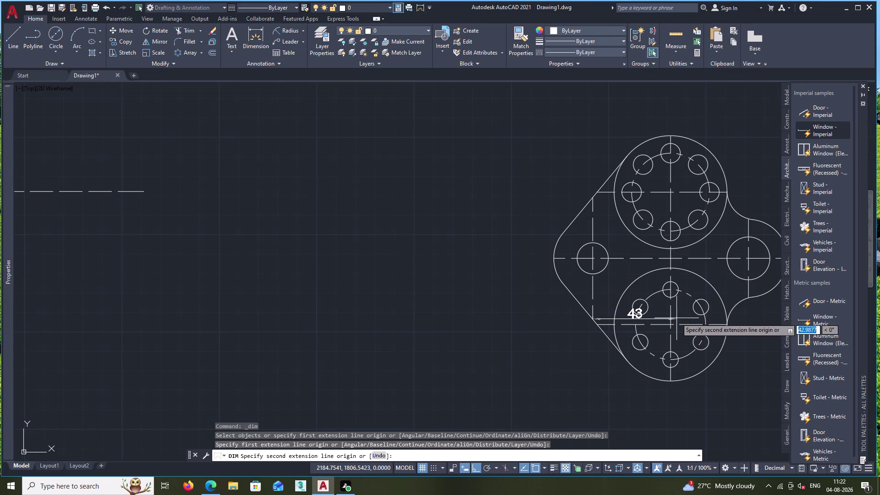
click(672, 319)
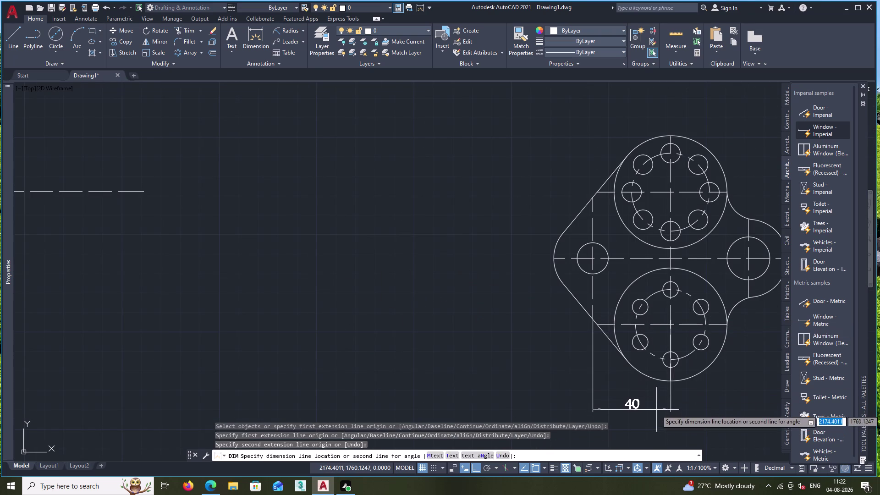
middle_drag(656, 410, 604, 337)
click(598, 338)
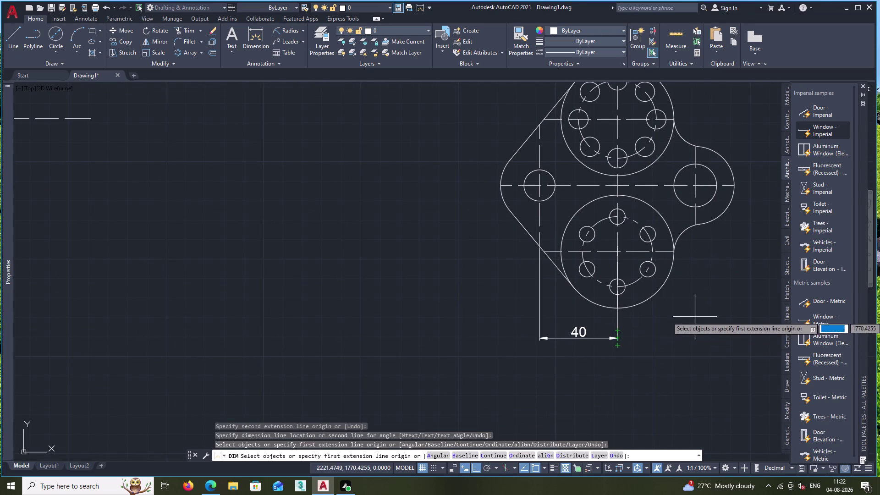
key(space)
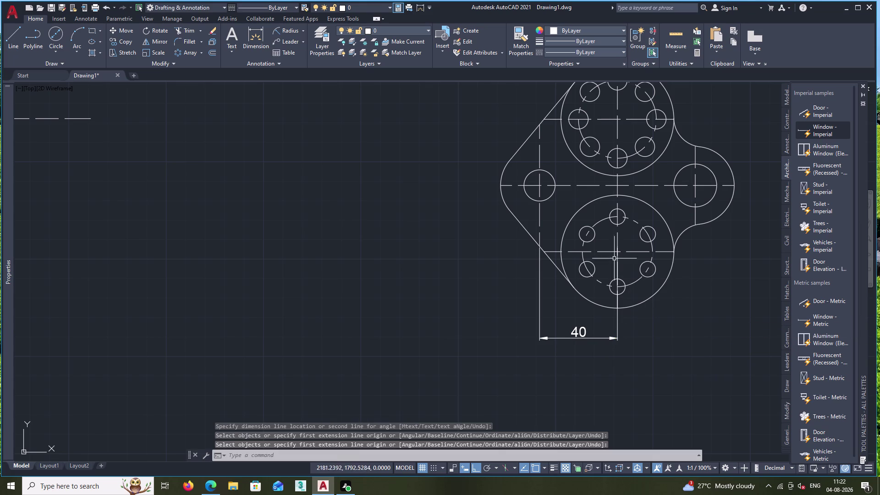
scroll(up, 3)
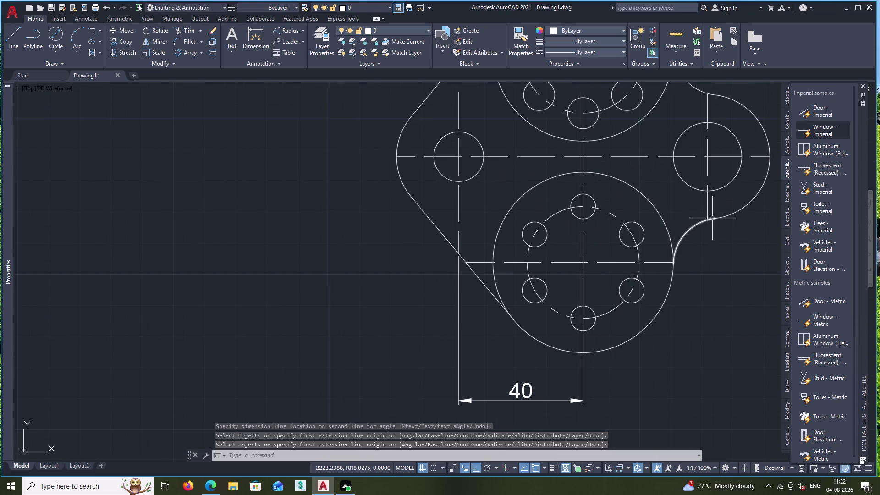
key(space)
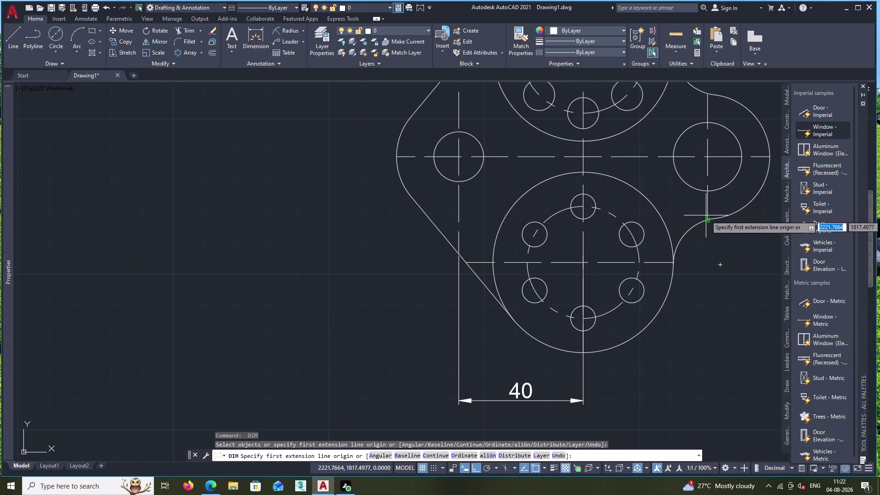
Place a misplaced vertical 40 dimension and undo it.
click(709, 215)
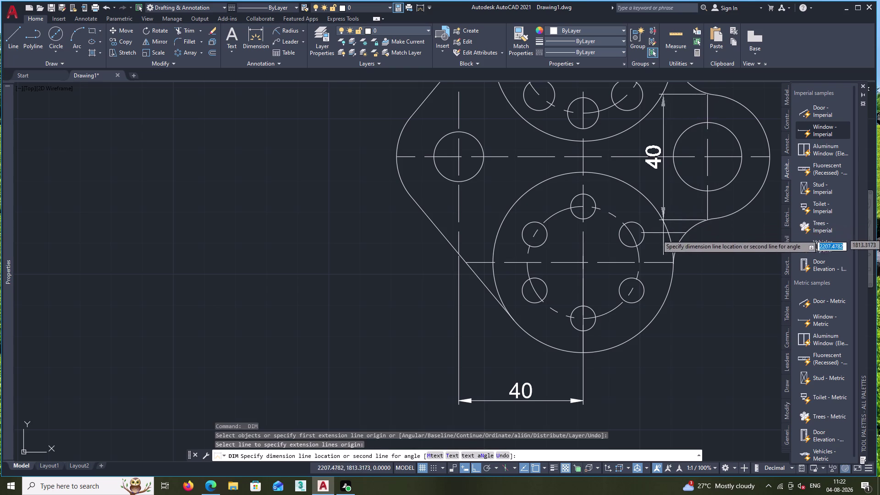
click(585, 220)
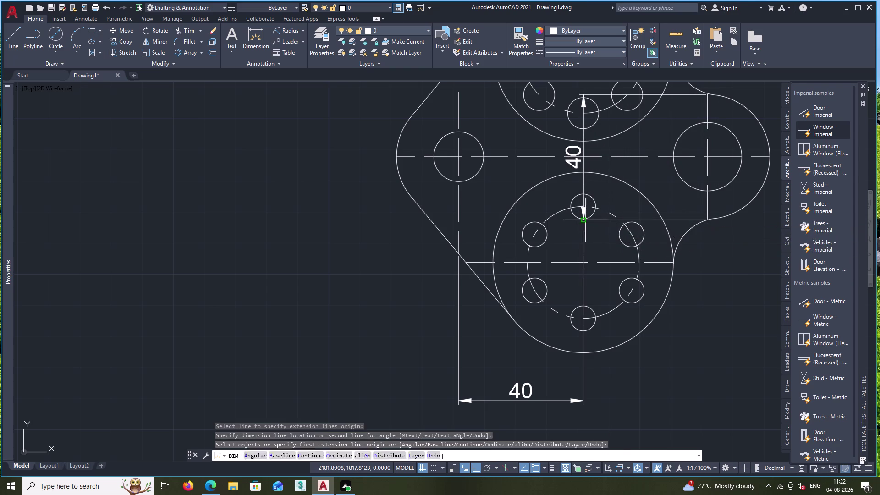
key(ctrl+z)
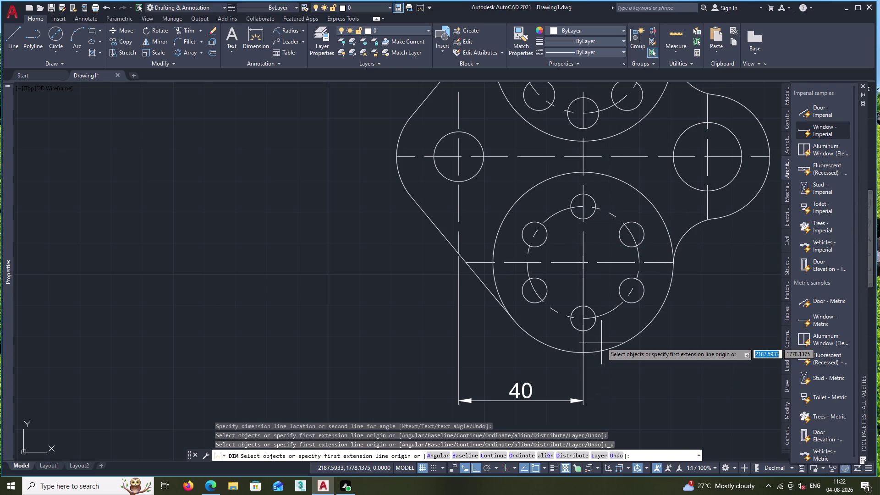
key(space)
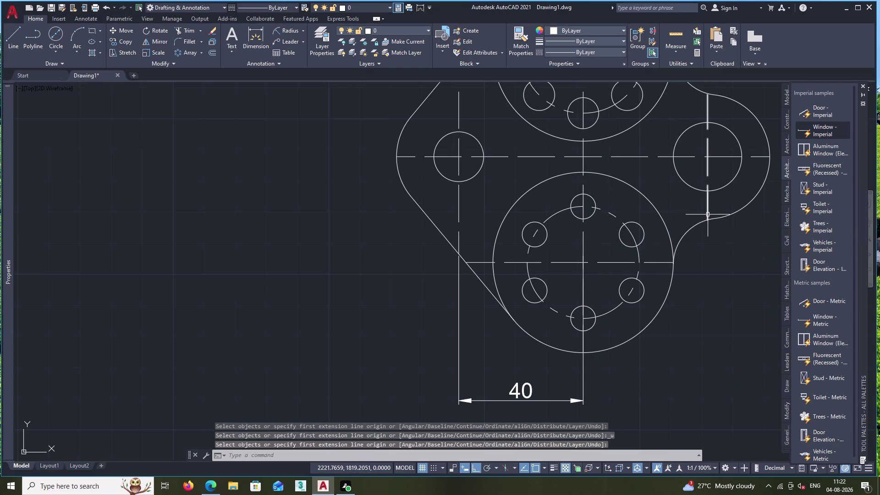
key(space)
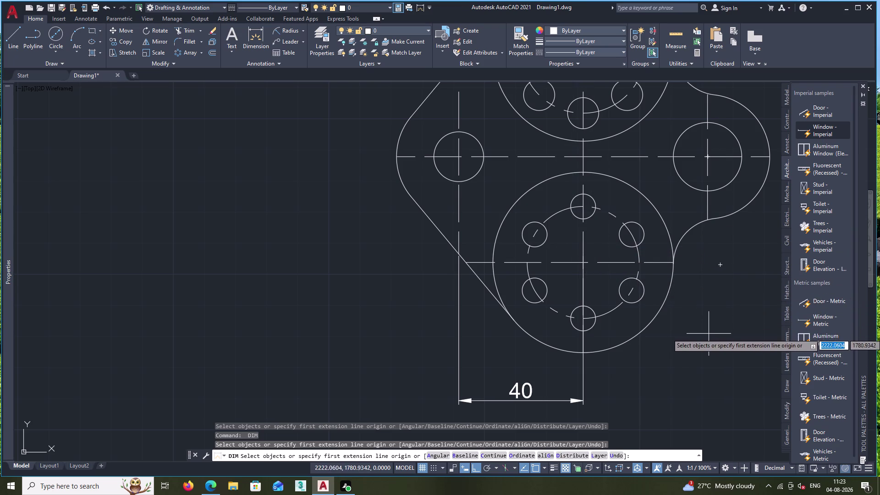
Dimension 40 from the plate's right edge to the flange centre line, below the flange.
click(583, 200)
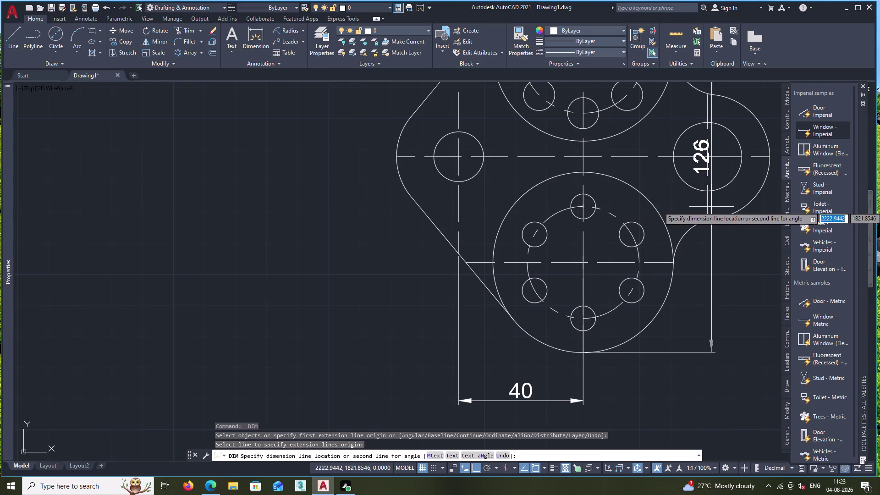
drag(709, 208, 708, 216)
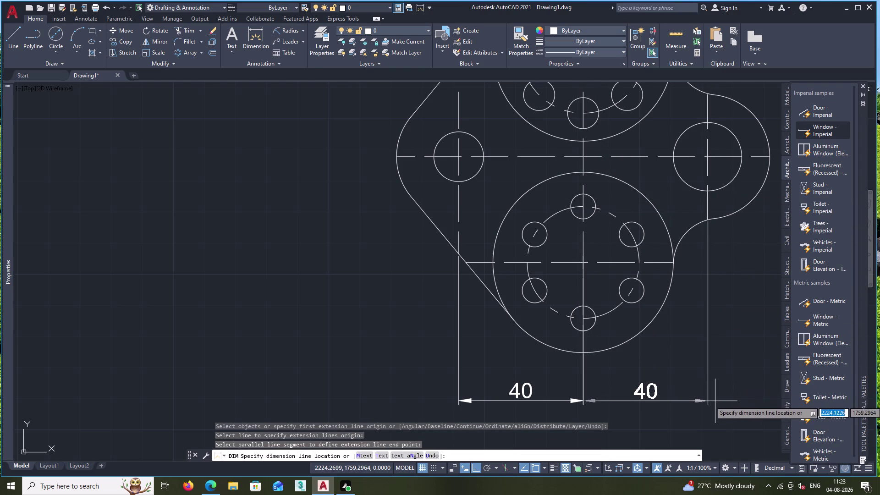
click(712, 400)
key(space)
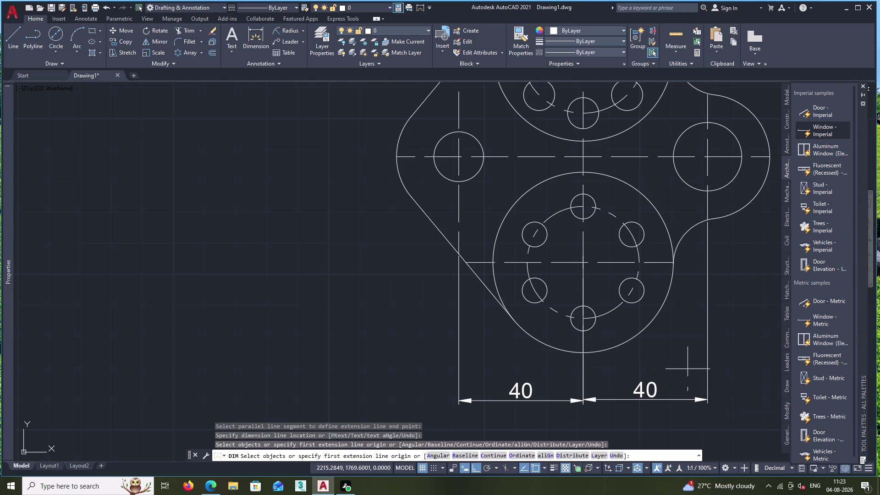
key(space)
scroll(down, 3)
middle_drag(679, 361, 629, 362)
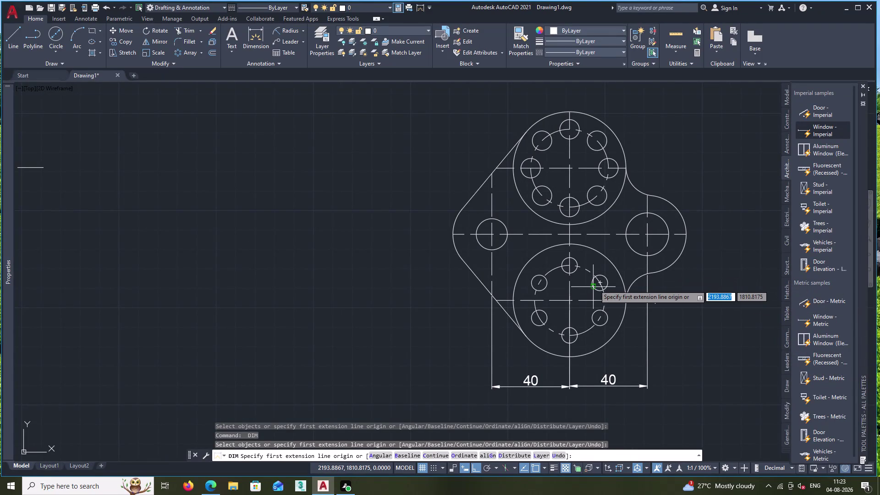
Add a 22 vertical dimension across the right hole, placed to its right.
double_click(646, 256)
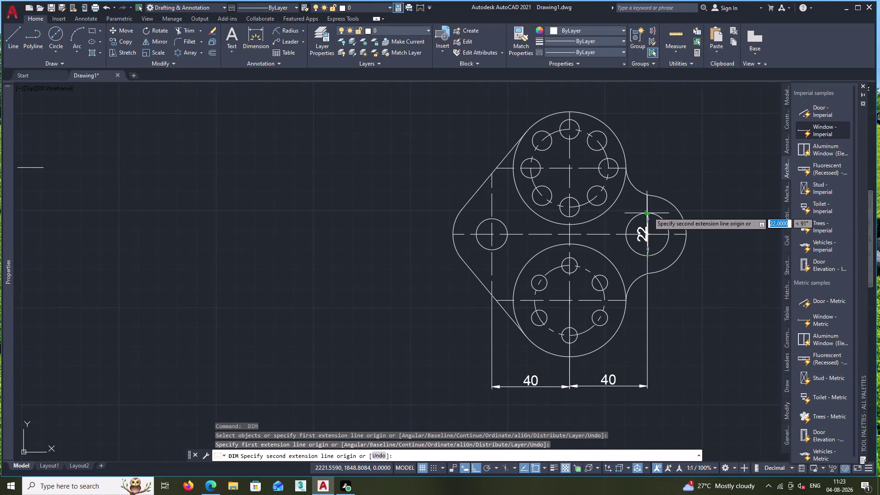
drag(648, 212, 654, 210)
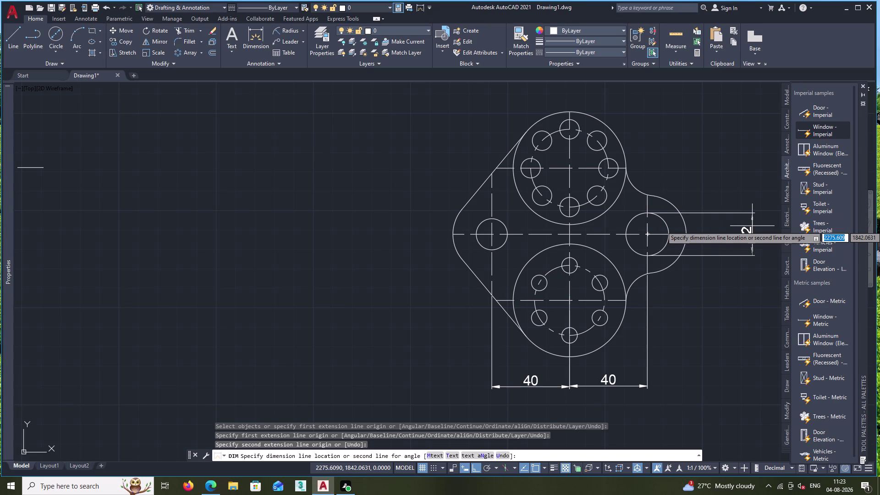
click(752, 226)
key(space)
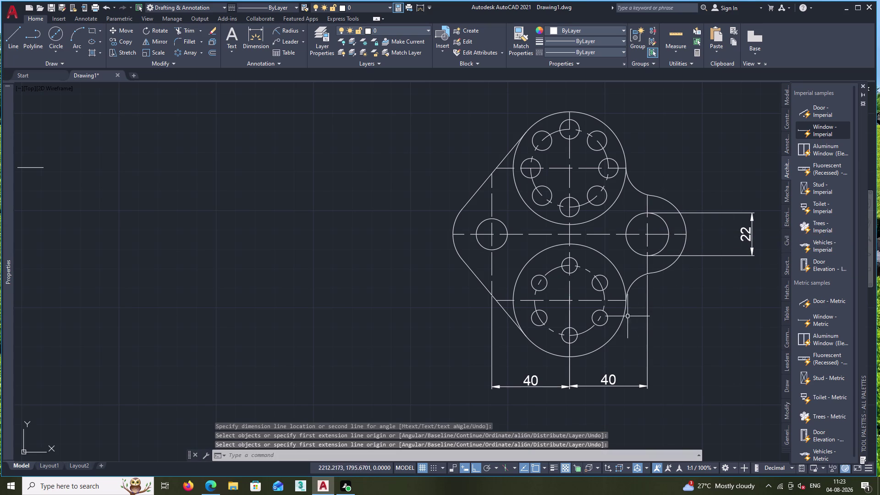
key(space)
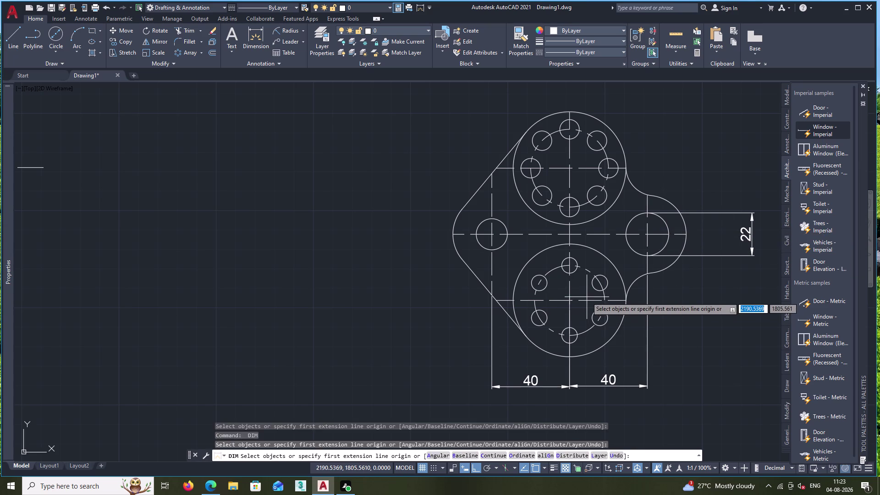
Dimension 34 from the middle centre line to the lower flange centre on the right.
click(587, 300)
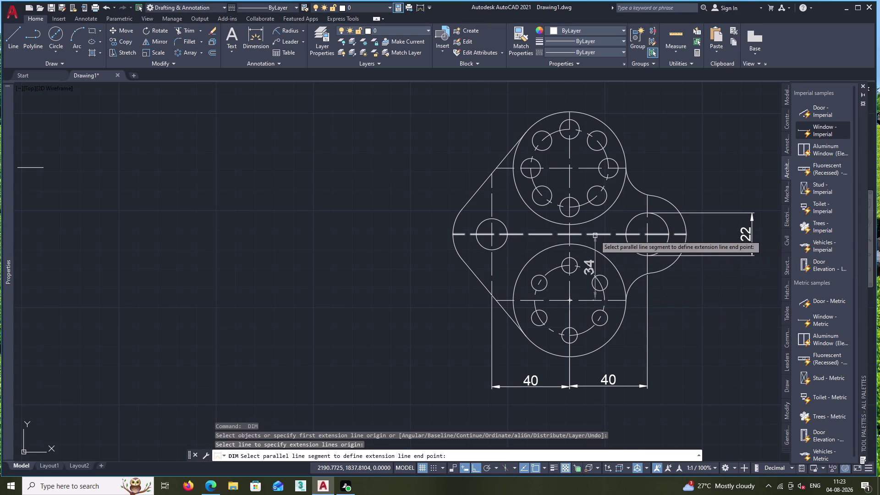
click(595, 233)
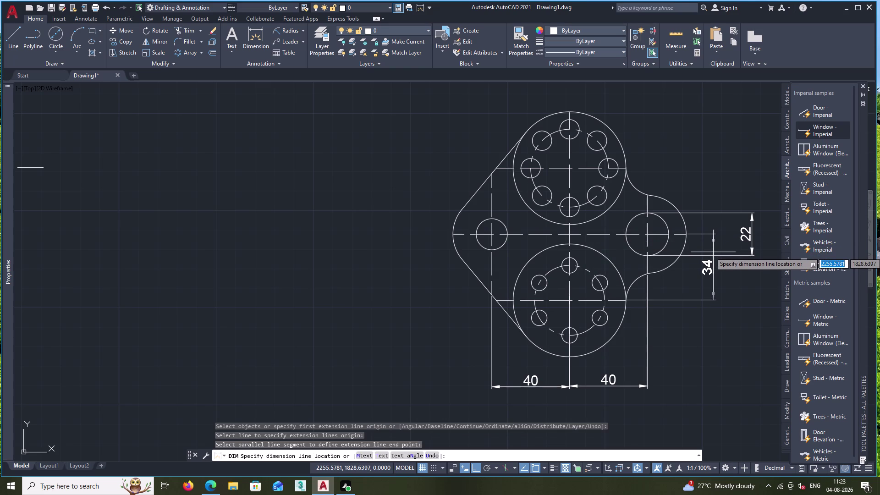
click(713, 252)
key(space)
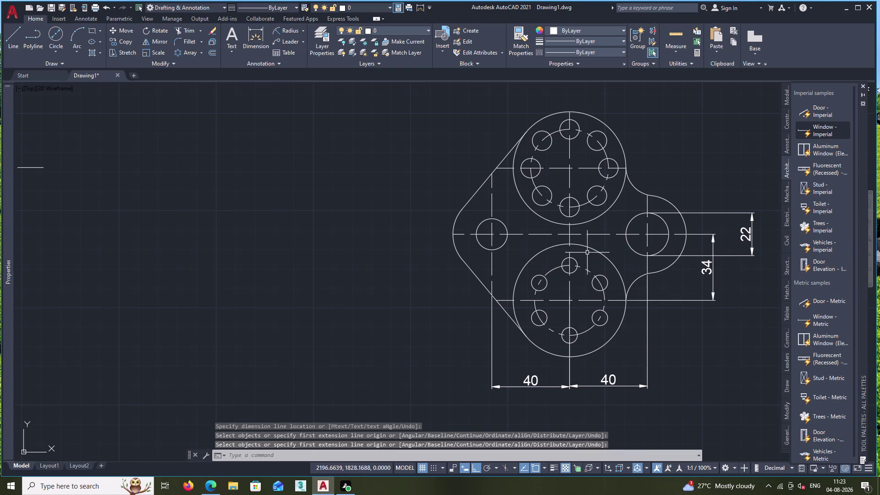
key(space)
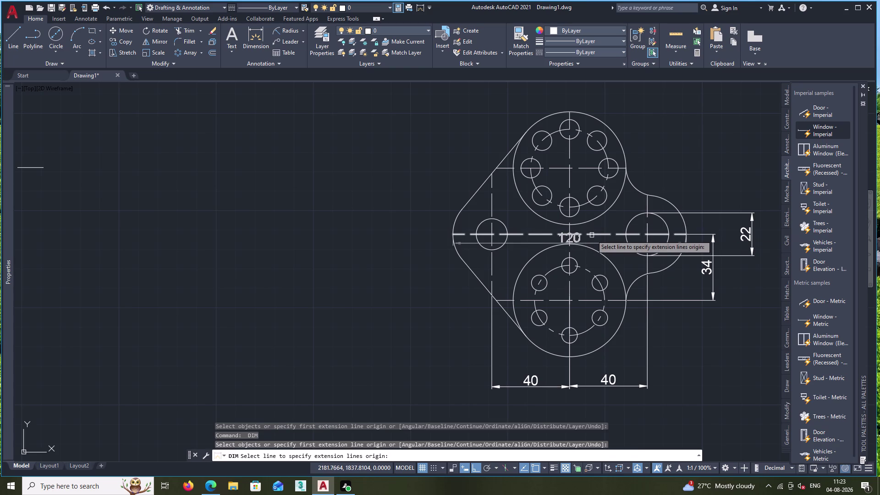
Place an unwanted 120 dimension above the upper flange and undo it.
click(592, 235)
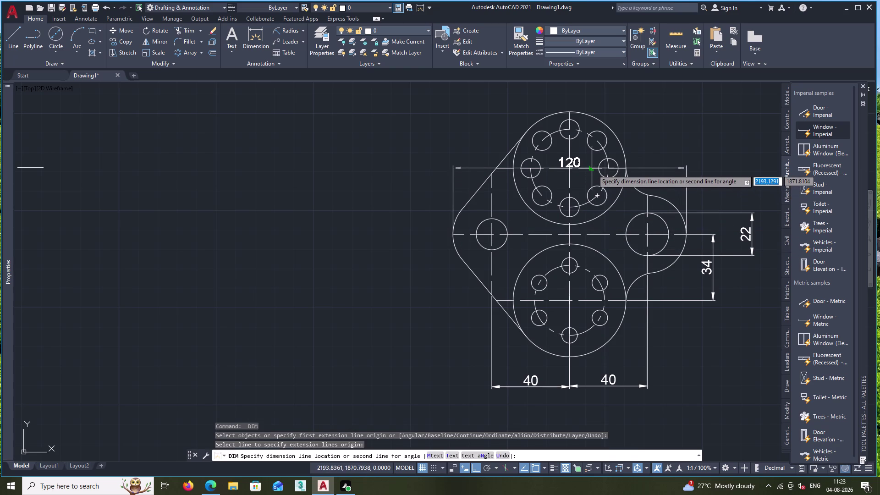
click(593, 170)
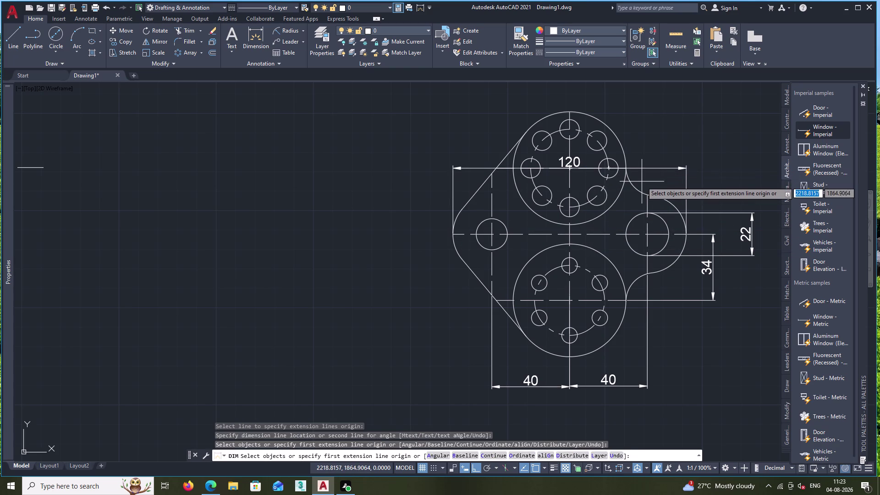
key(ctrl+z)
key(space)
key(Escape)
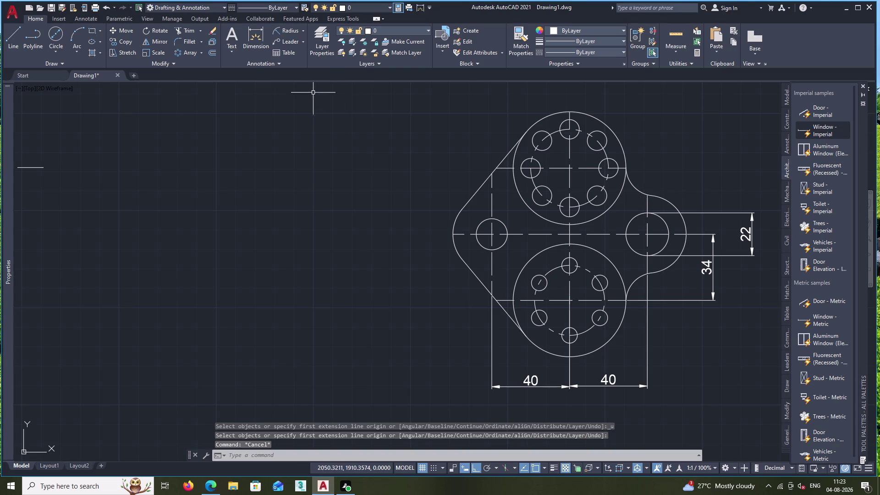
Dimension 34 from the middle centre line to the upper flange centre on the right.
click(258, 38)
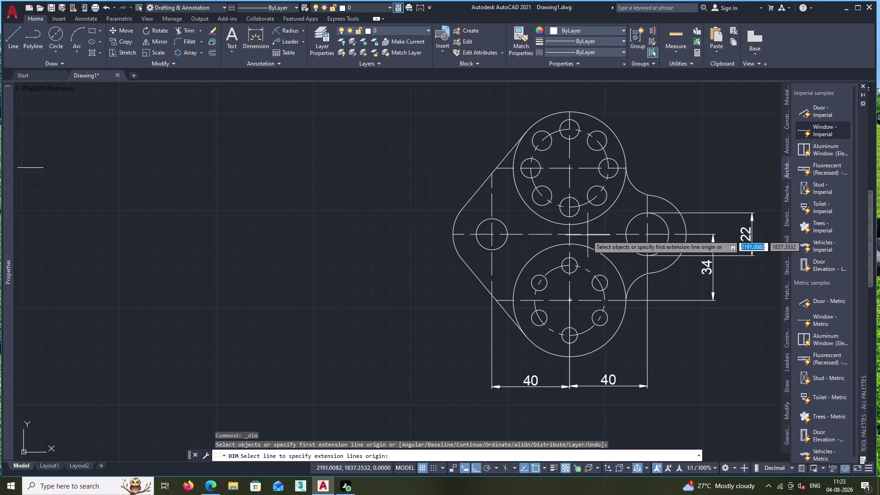
click(590, 233)
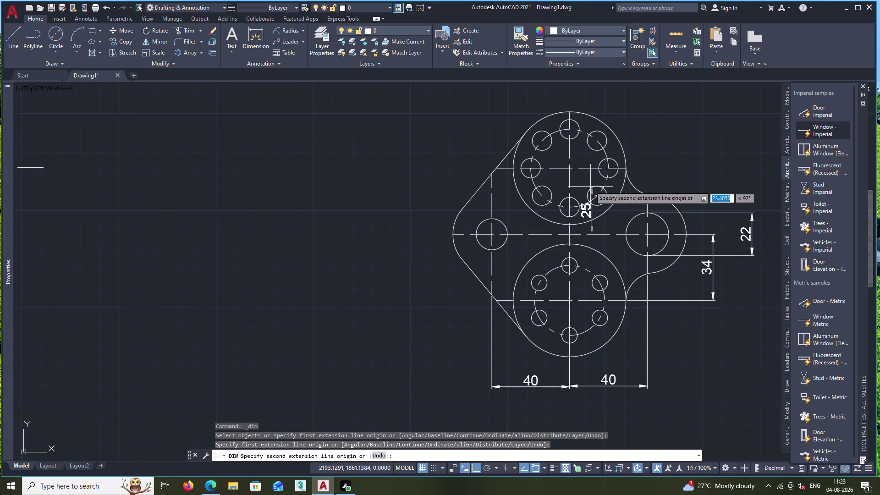
click(590, 170)
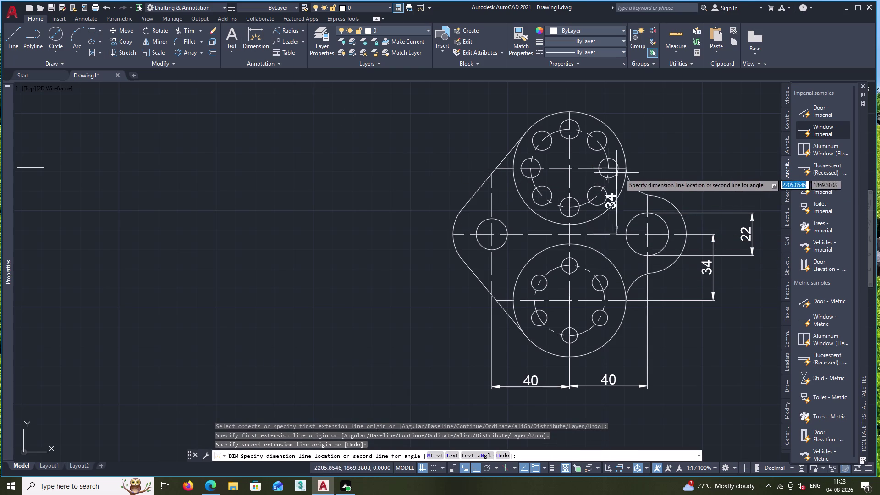
click(713, 183)
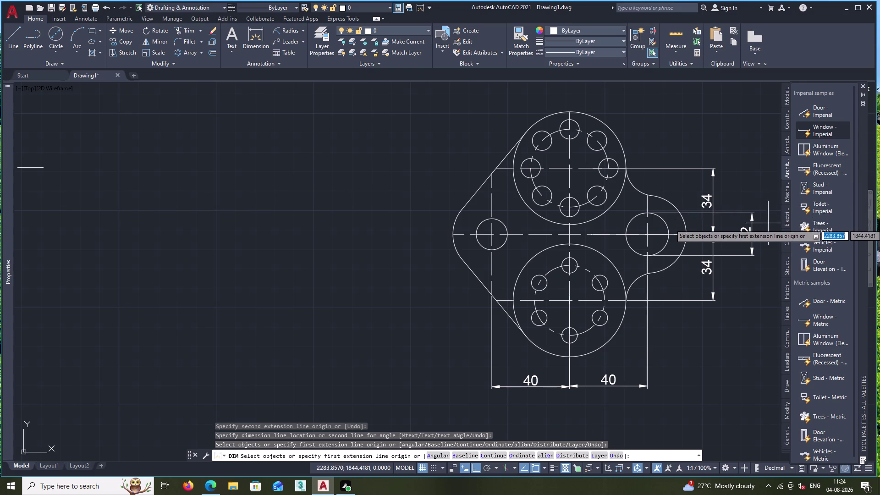
key(Escape)
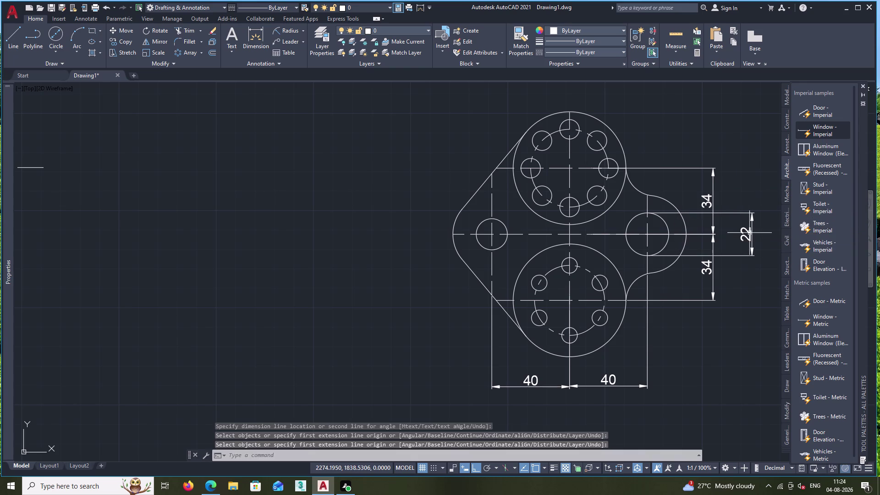
key(space)
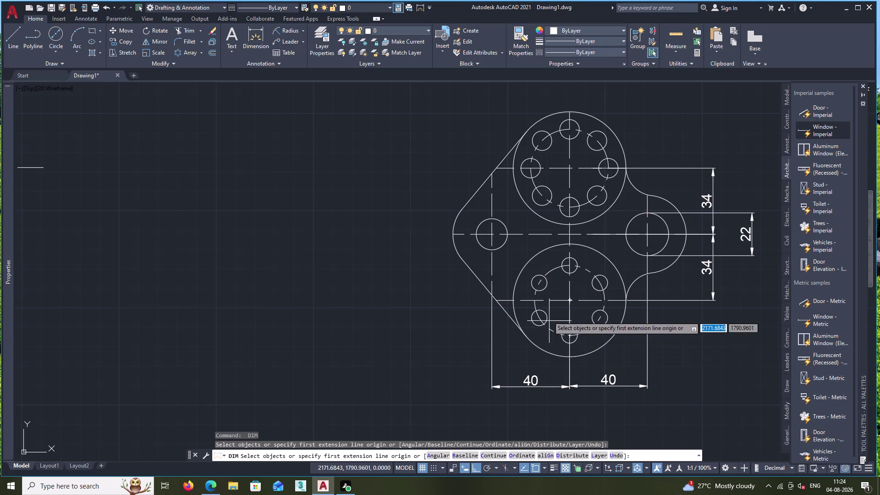
Dimension the upper flange's width as 58, placed above the flange.
middle_drag(508, 191, 502, 259)
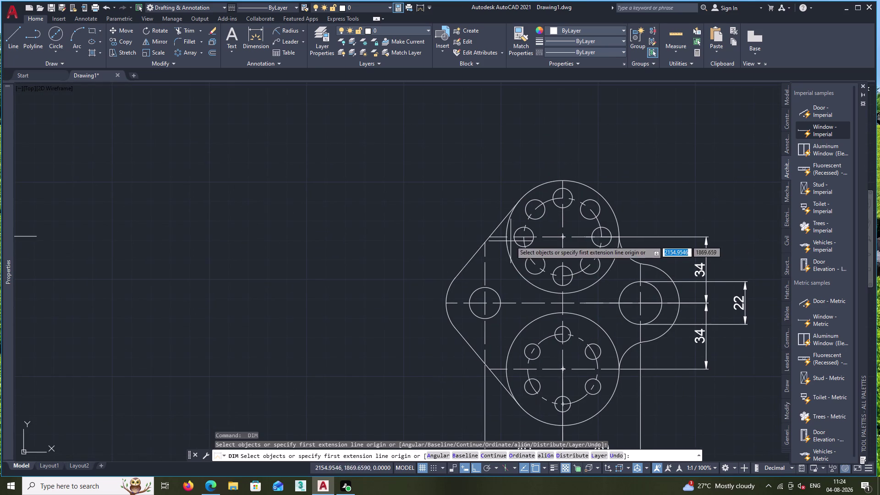
click(507, 237)
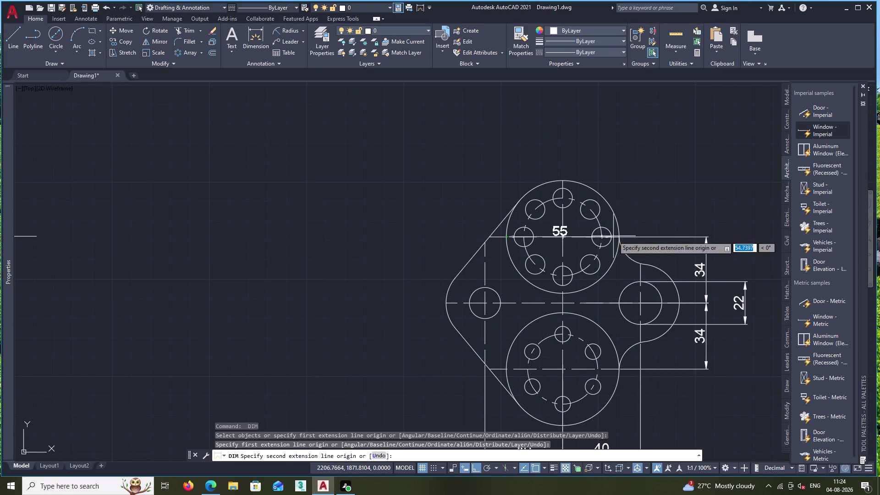
click(618, 238)
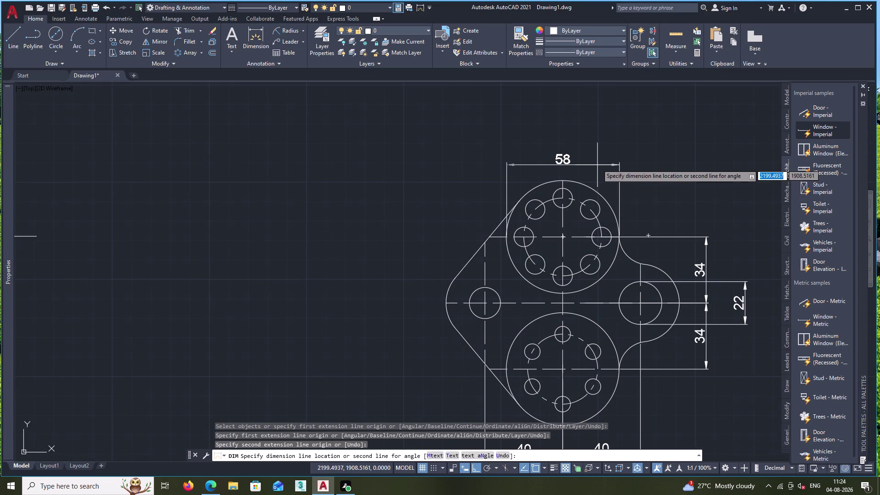
click(595, 164)
key(Escape)
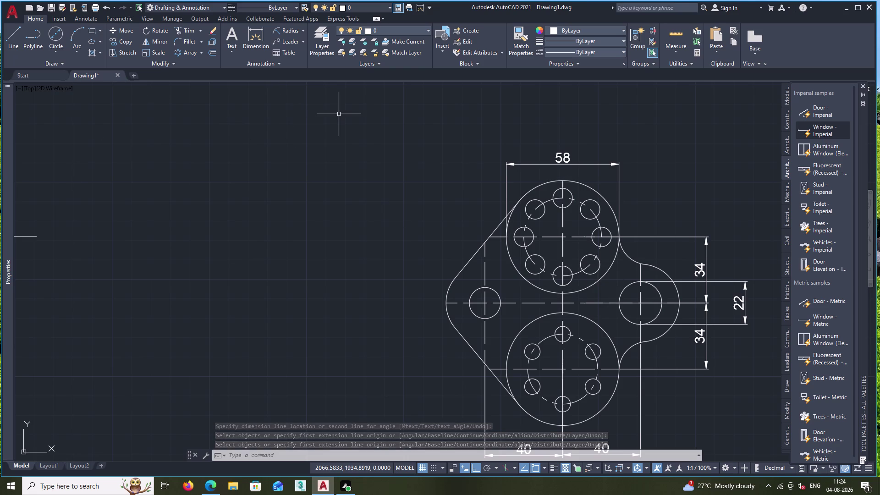
Zoom back out to the whole plate and select the crowded 22 dimension.
middle_drag(463, 179, 343, 160)
scroll(down, 3)
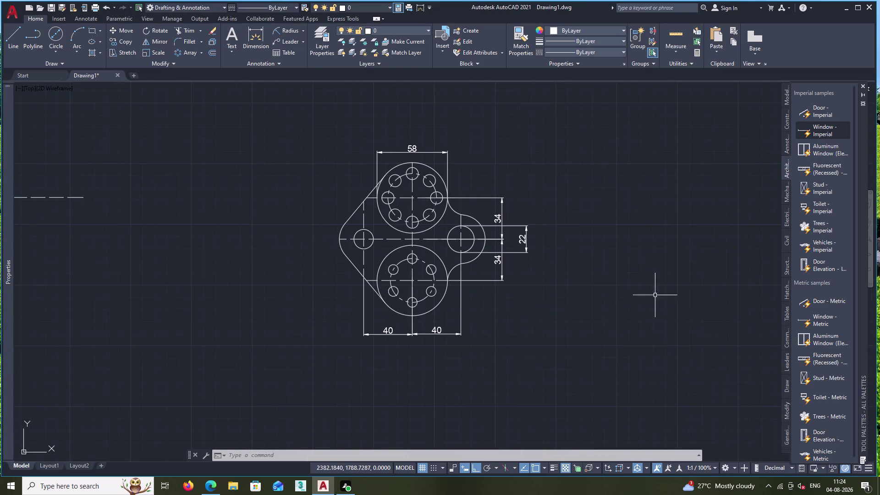
click(526, 241)
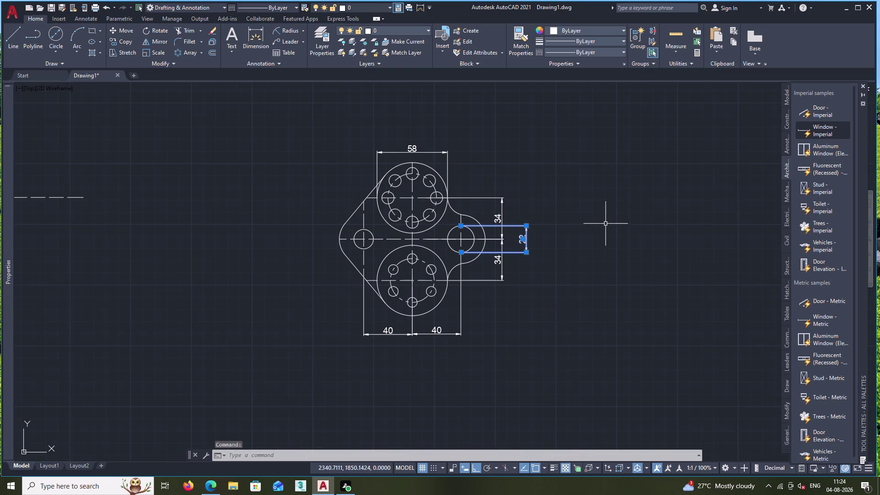
Delete the old 22 dimension and zoom in on the right-hand hole.
key(Delete)
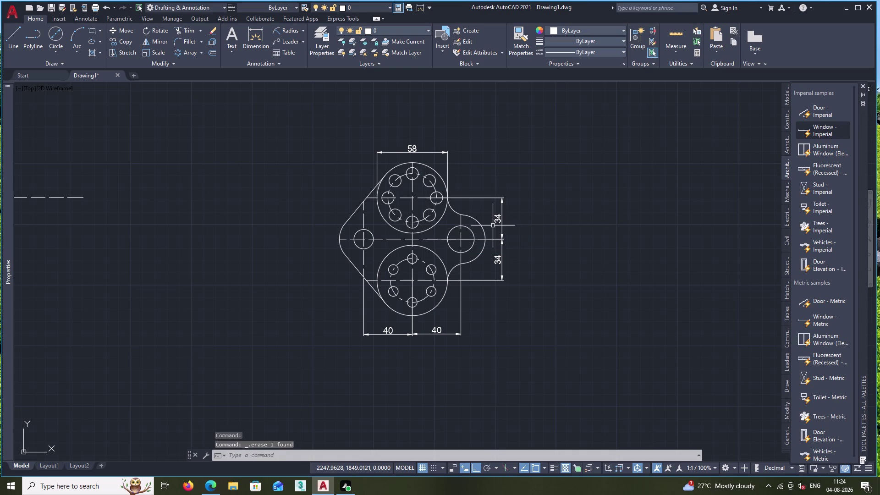
scroll(up, 3)
middle_drag(492, 226, 528, 218)
scroll(up, 3)
Redraw the 22 dimension across the right hole, placed just left of it.
click(258, 34)
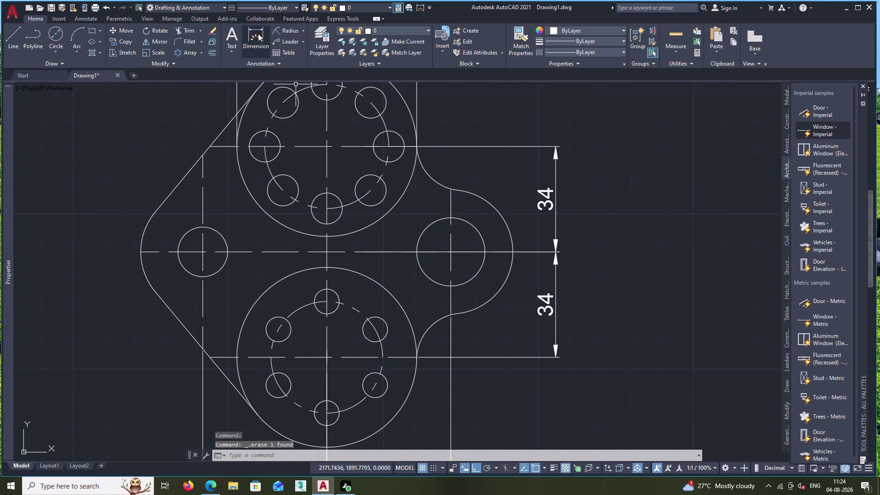
click(455, 286)
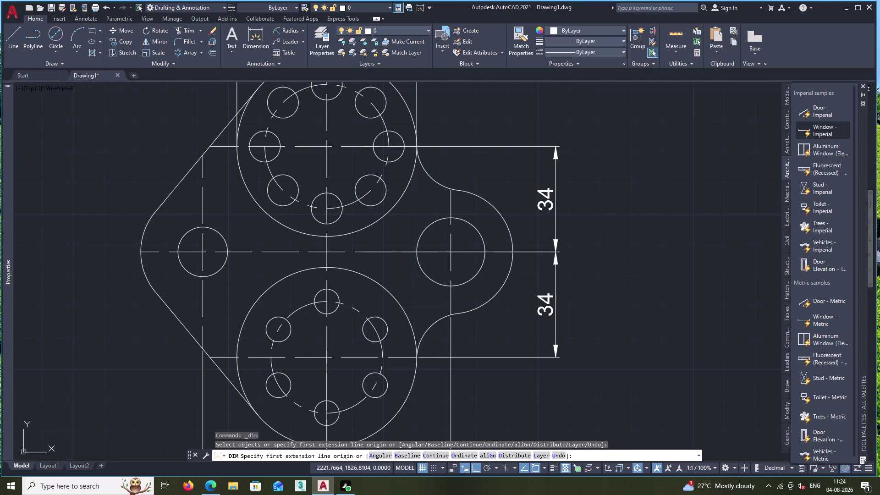
double_click(458, 219)
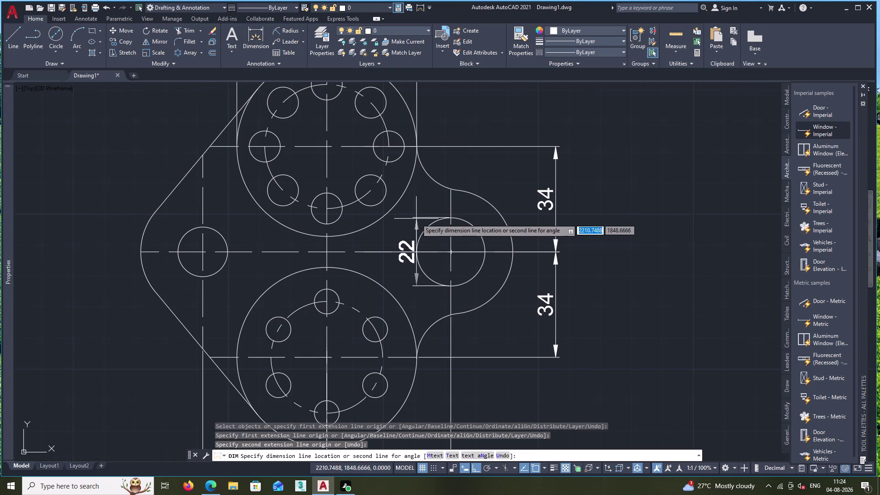
click(406, 223)
scroll(down, 3)
middle_drag(441, 242, 509, 211)
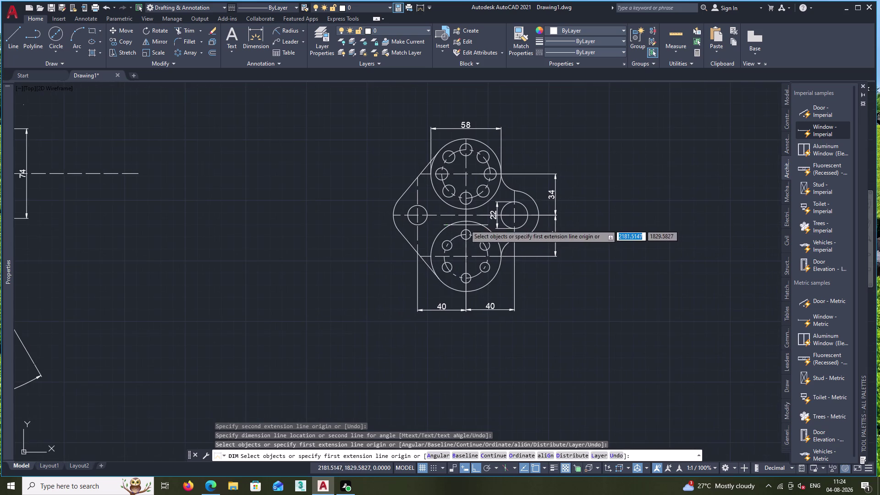
scroll(up, 3)
middle_drag(430, 227, 461, 247)
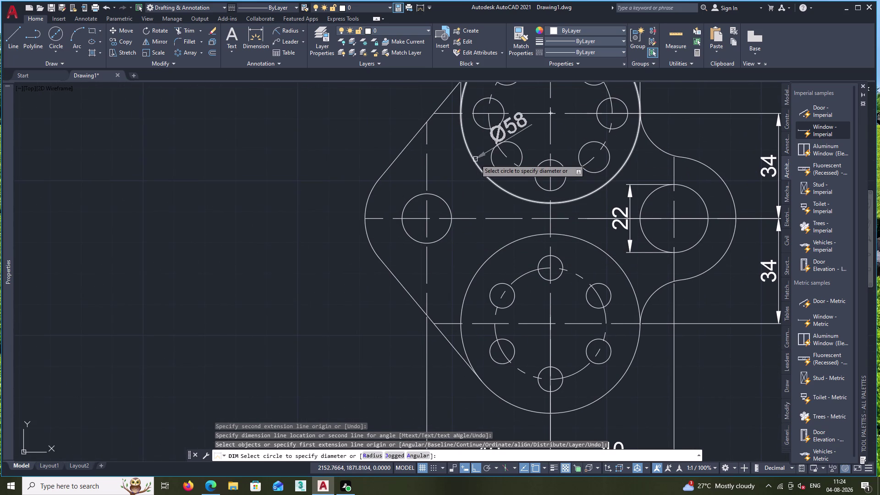
Add an R20 radius dimension to the left-hand boss, placed above-left.
click(287, 32)
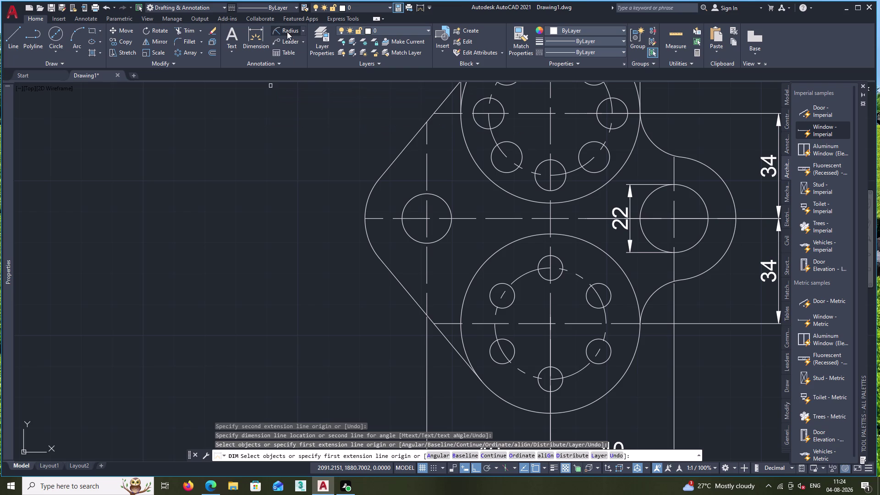
click(411, 199)
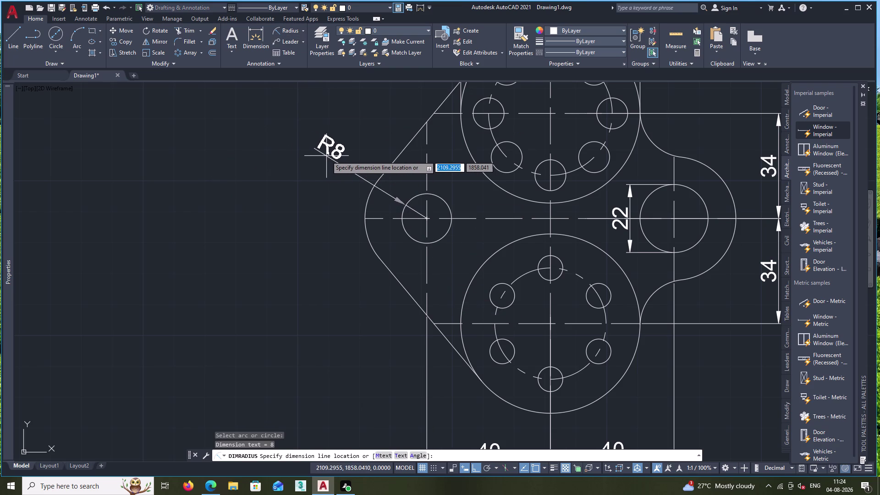
key(Escape)
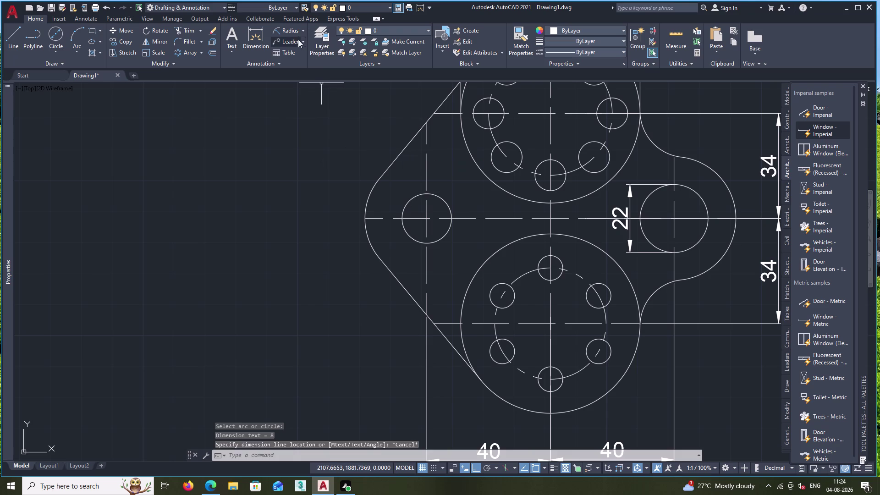
key(space)
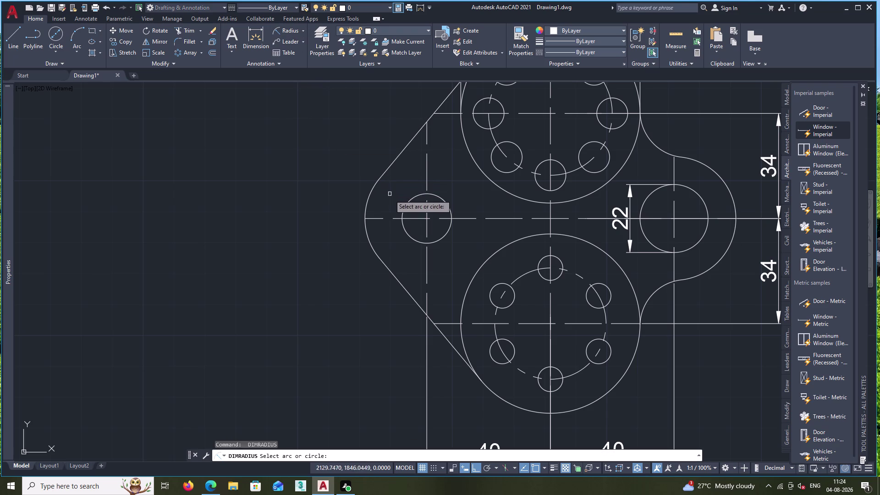
click(366, 205)
click(319, 195)
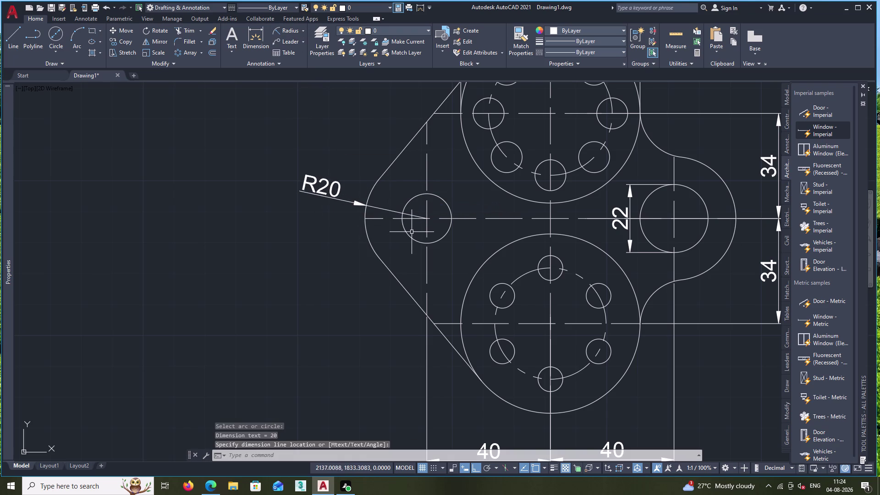
Dimension the right lobe arc as R20, placed outside the lobe.
middle_drag(411, 231, 263, 220)
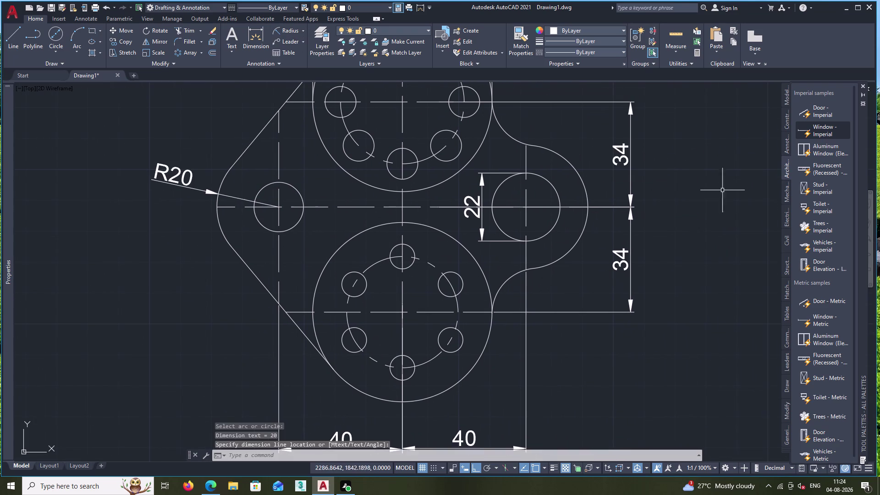
key(space)
click(585, 189)
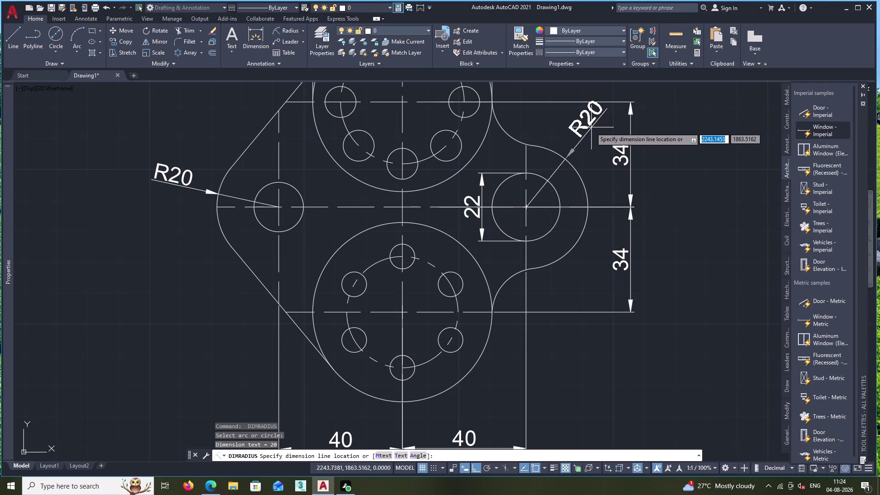
double_click(587, 143)
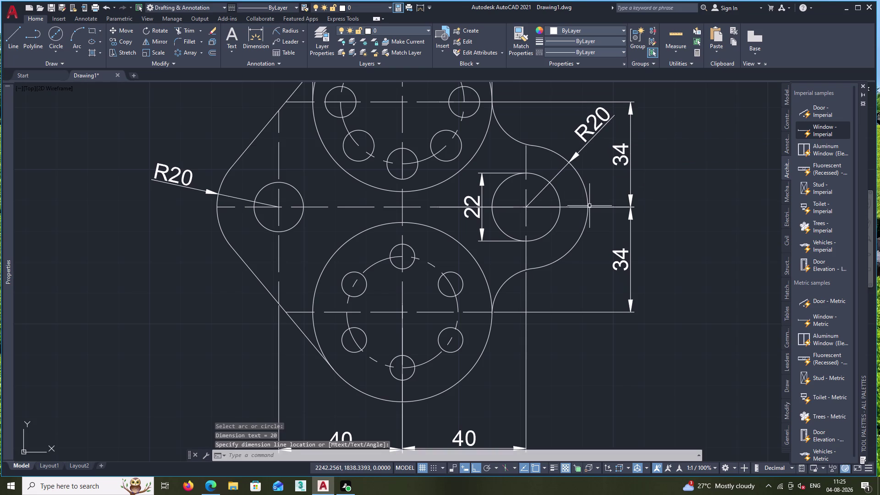
Dimension the fillet beside the upper flange as R15 and zoom out to the plate.
key(space)
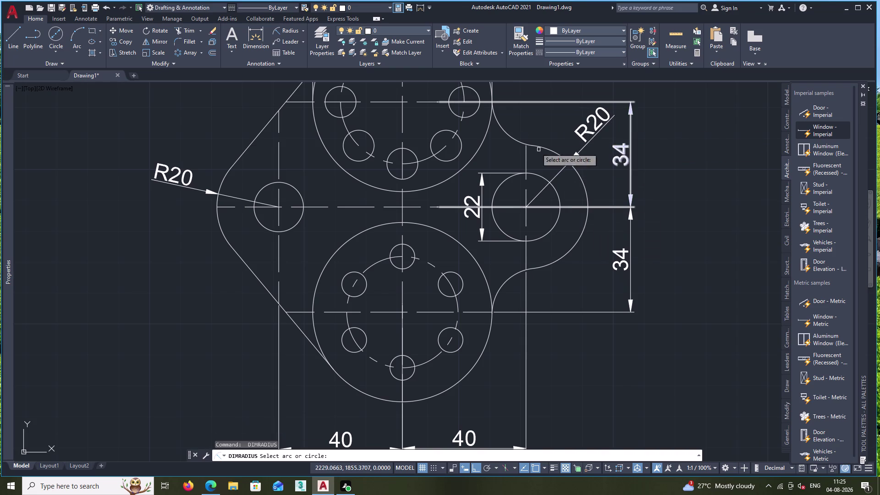
click(505, 131)
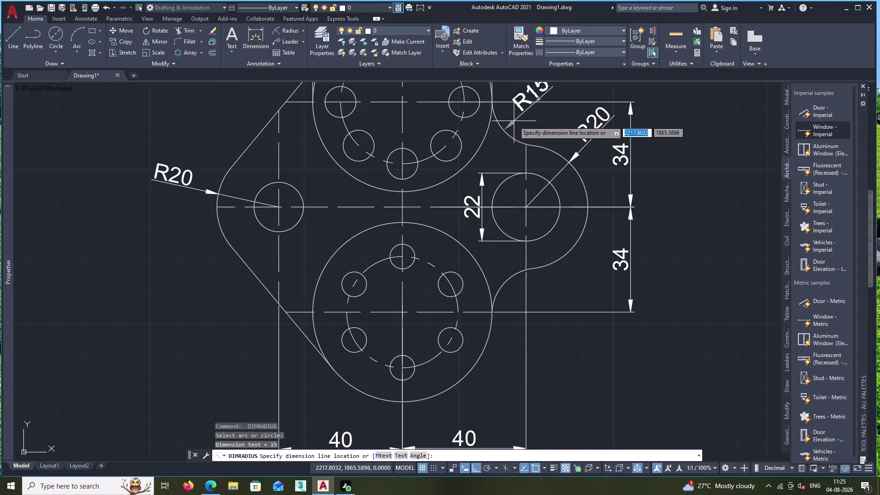
double_click(514, 121)
scroll(down, 3)
middle_drag(545, 132, 560, 175)
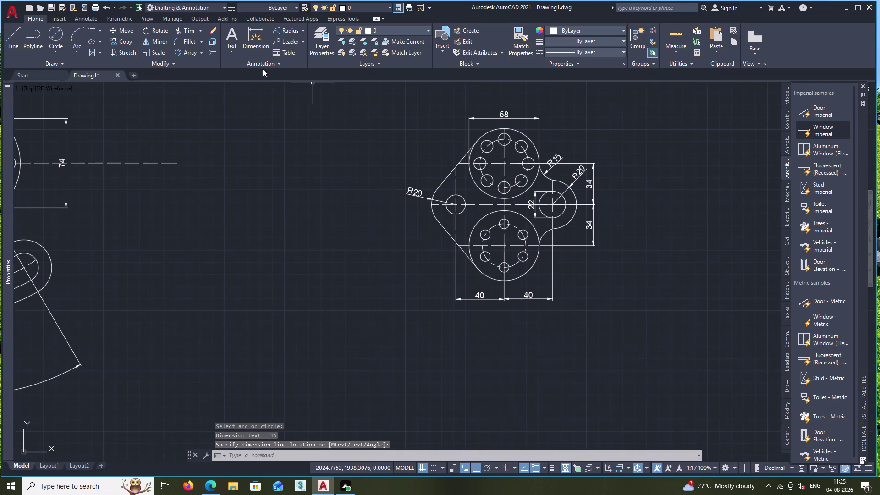
double_click(304, 30)
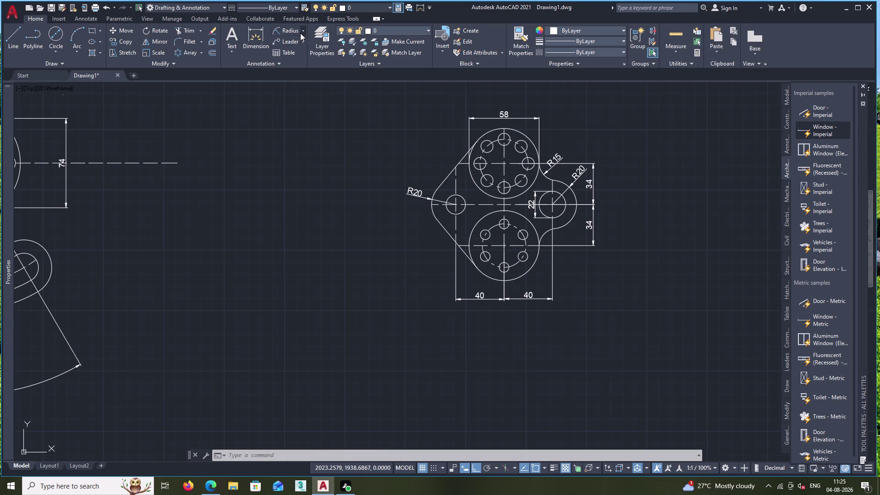
Switch to diameter dimensioning and label the left hole Ø16 below it.
click(300, 31)
click(306, 32)
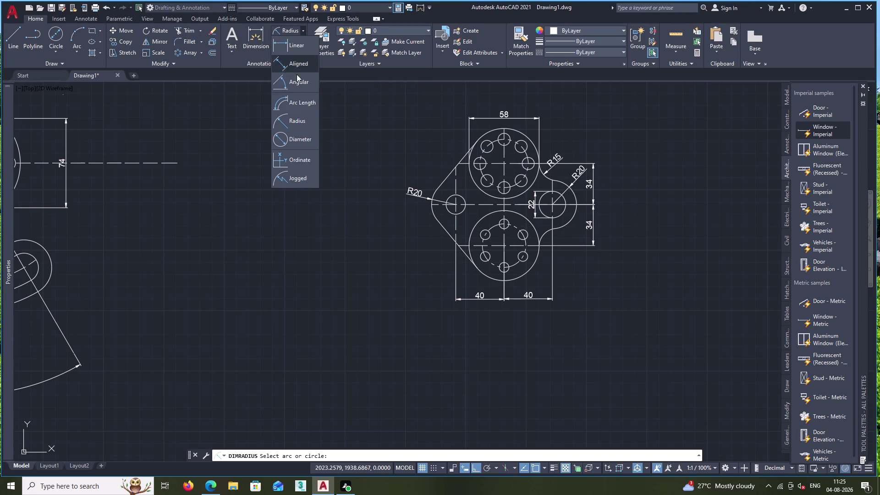
double_click(298, 141)
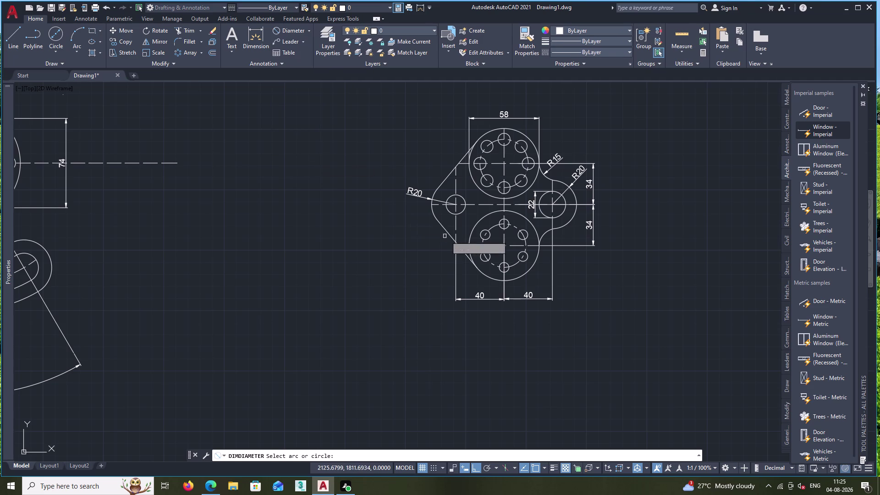
click(432, 210)
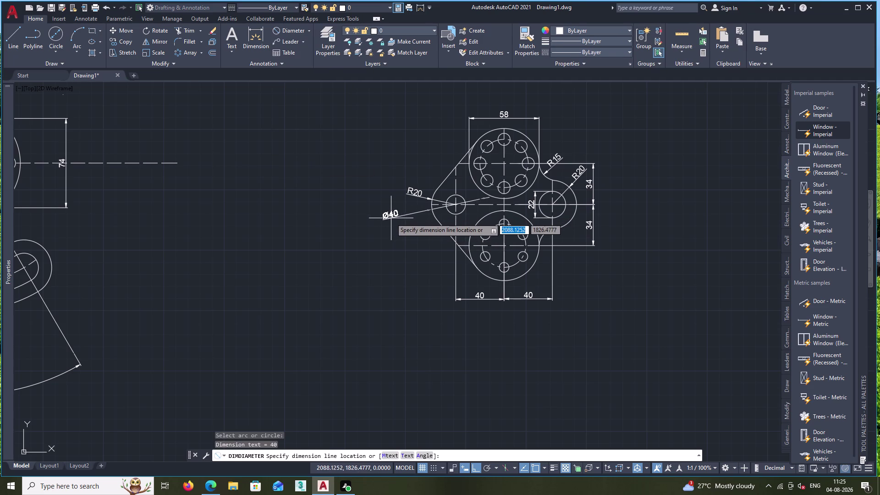
key(Escape)
key(space)
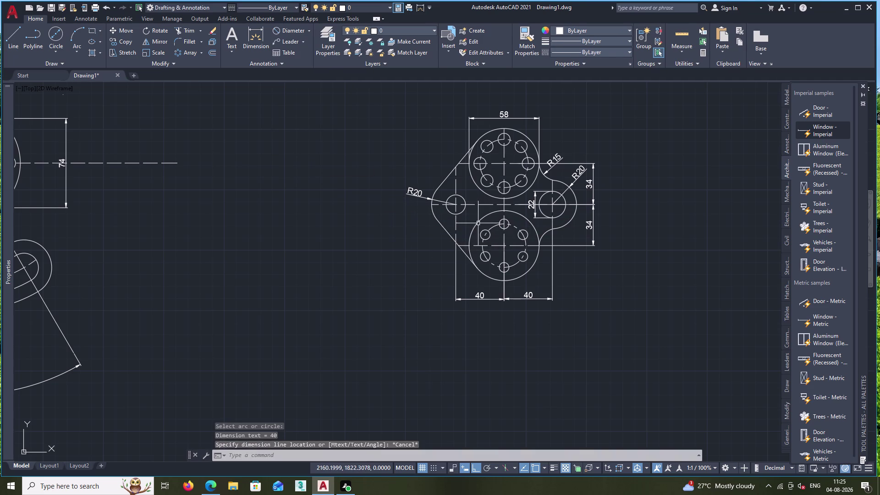
scroll(up, 3)
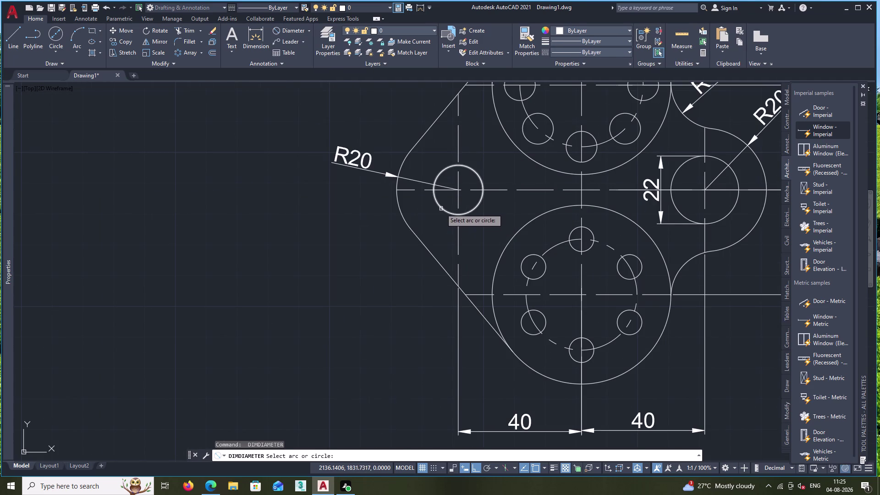
click(440, 208)
click(377, 250)
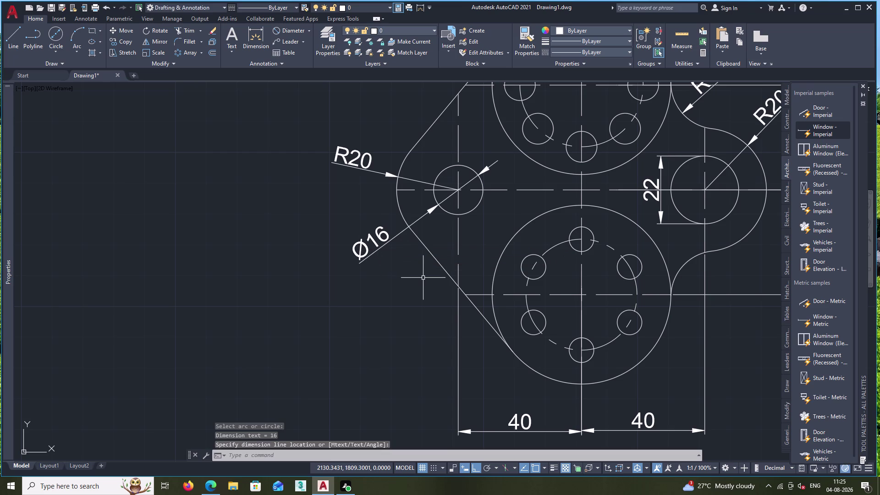
Dimension the lower flange's bolt circle as Ø36 and a small hole as Ø8.
middle_drag(424, 300, 334, 228)
scroll(down, 3)
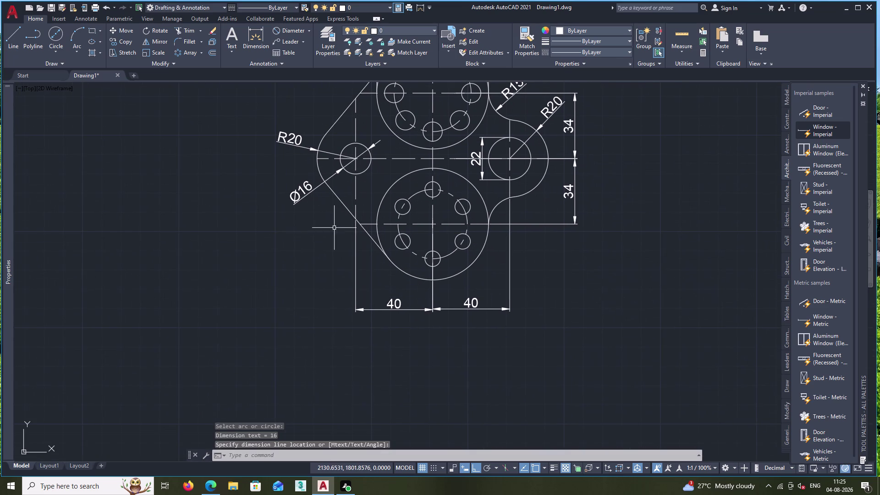
key(space)
click(450, 254)
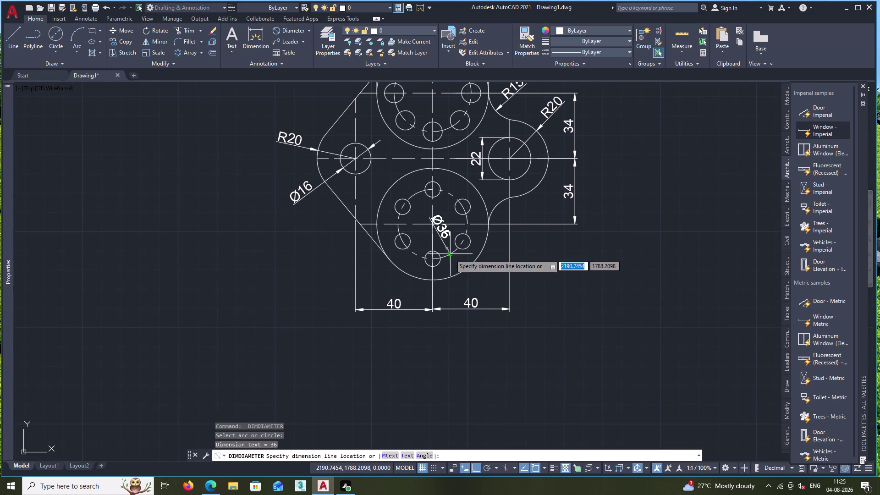
click(556, 274)
key(space)
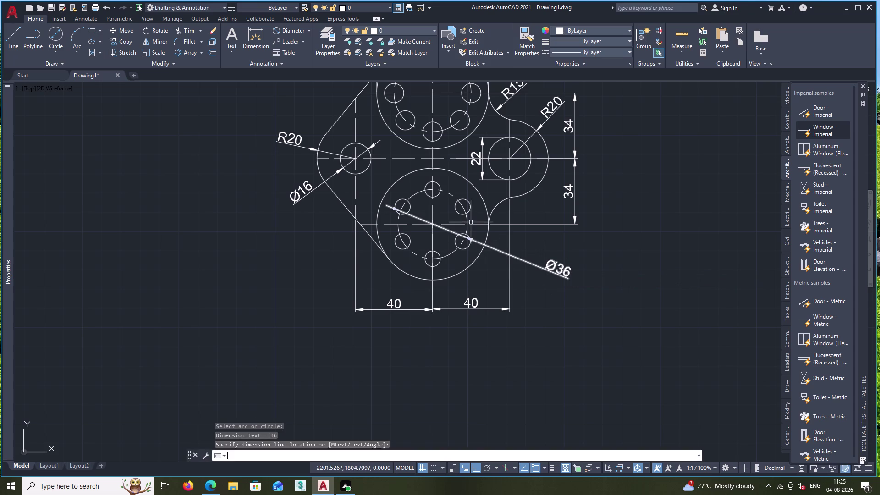
double_click(470, 206)
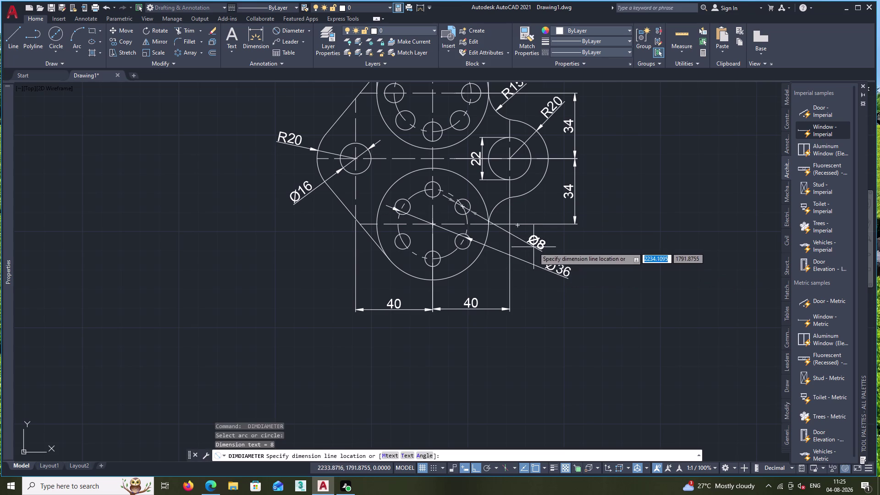
click(534, 247)
Dimension the upper flange's bolt circle as Ø40 and a small hole as Ø10.
middle_drag(537, 193, 483, 290)
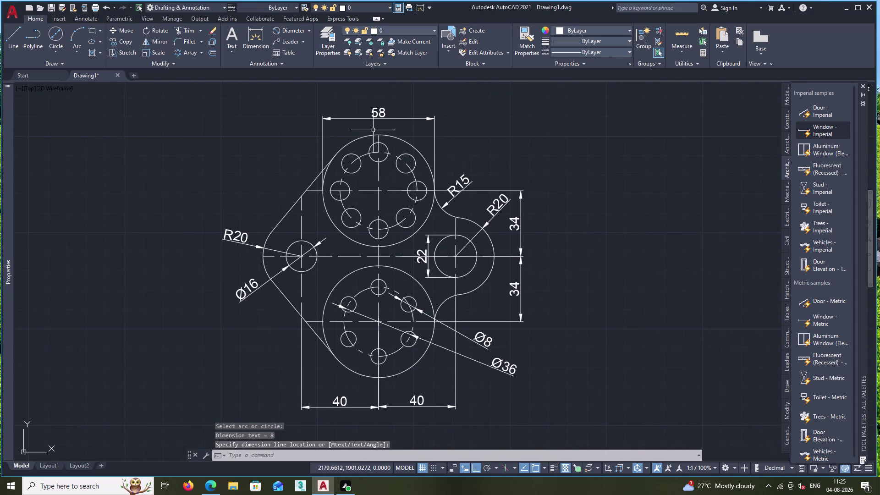
key(space)
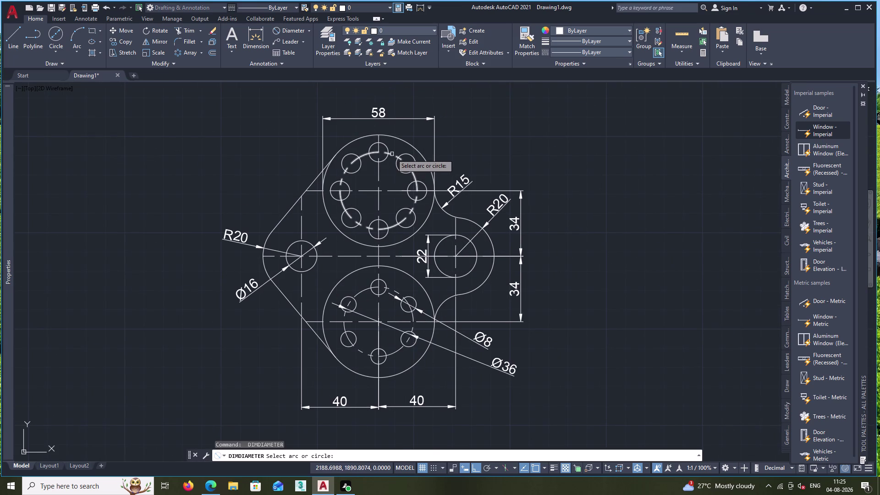
click(391, 155)
click(464, 123)
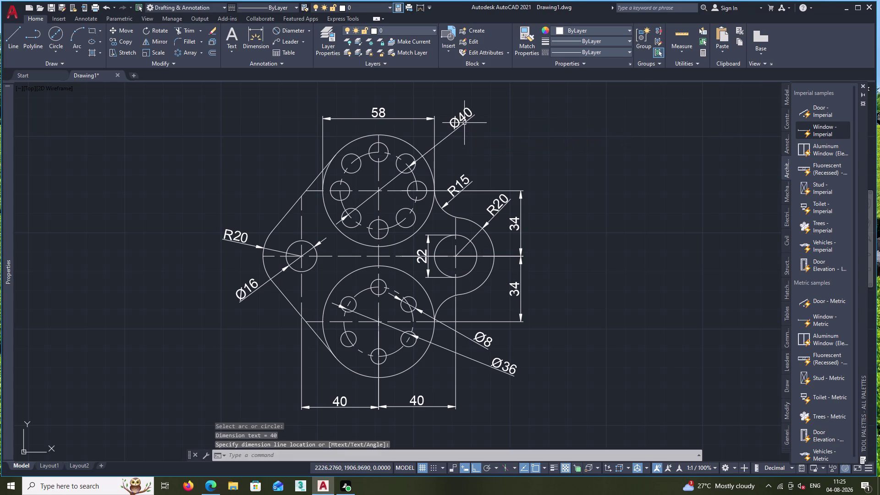
key(space)
click(423, 181)
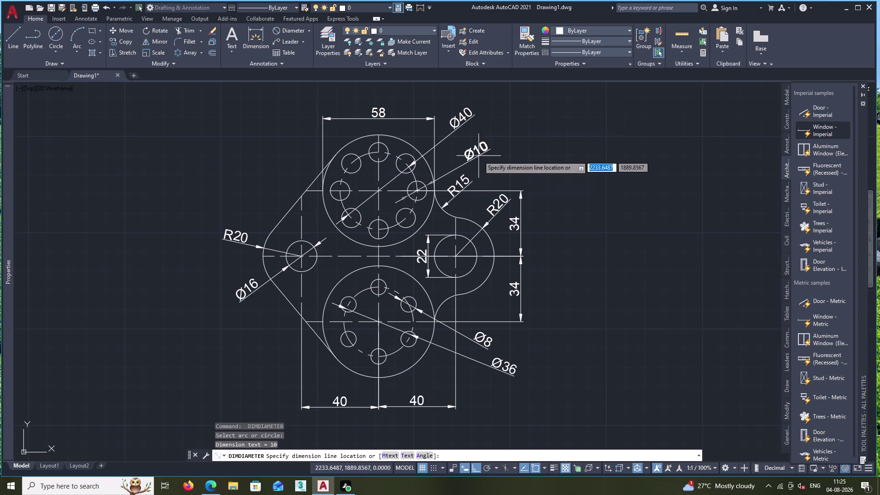
click(471, 147)
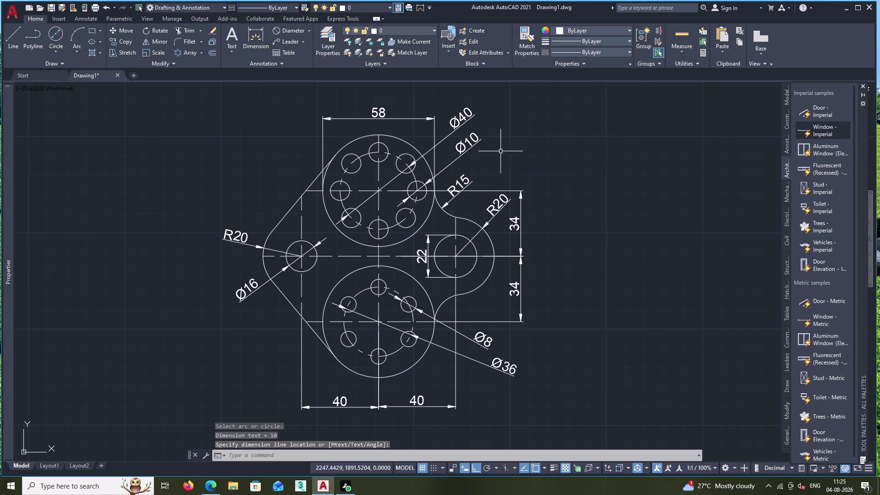
double_click(471, 146)
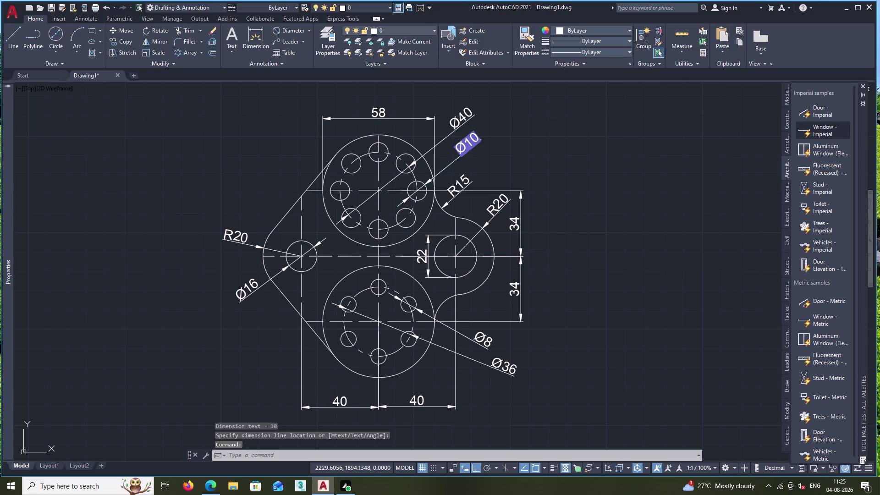
Replace the Ø10 dimension text with '8 HOLES 10 DIA' and close the text editor.
click(480, 137)
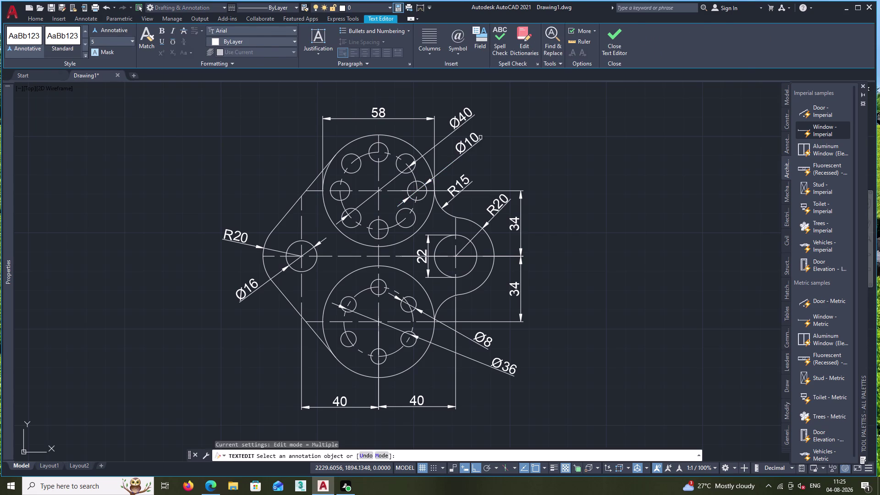
double_click(475, 137)
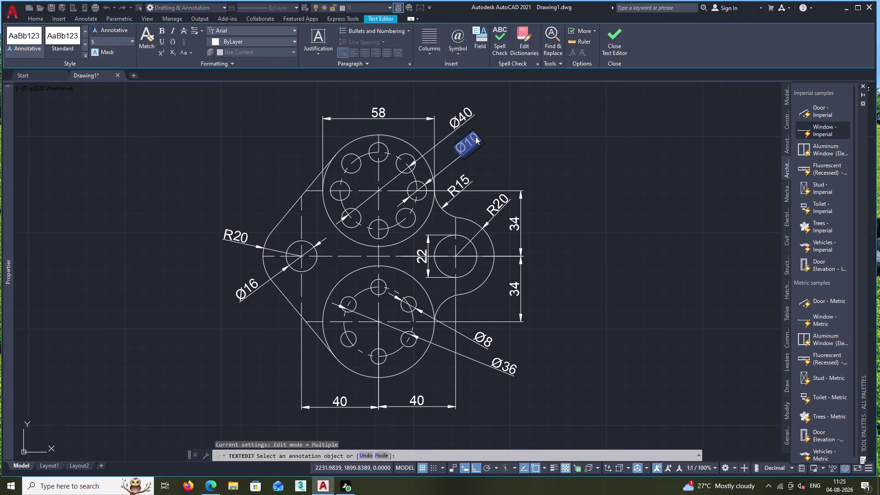
key(BackSpace)
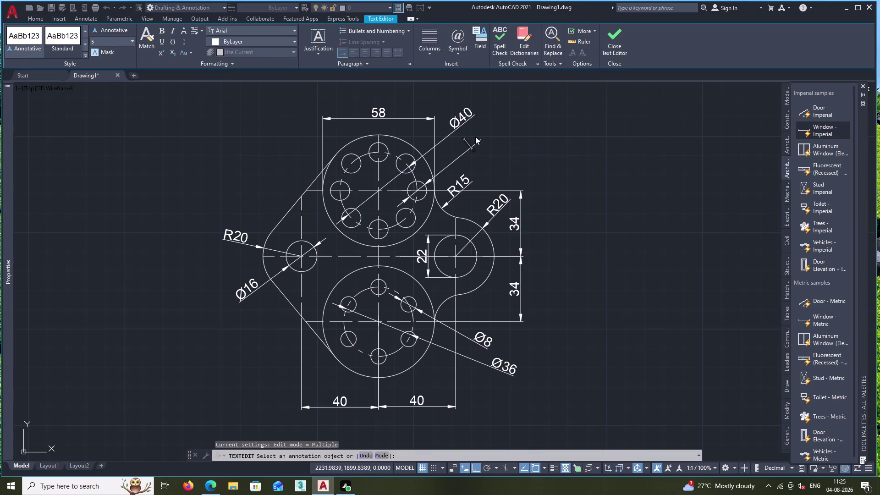
key(8)
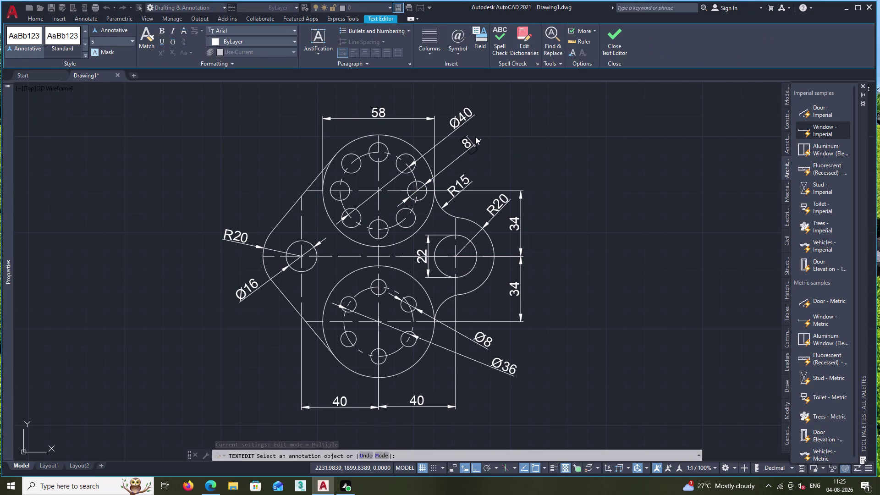
key(space)
text(HO)
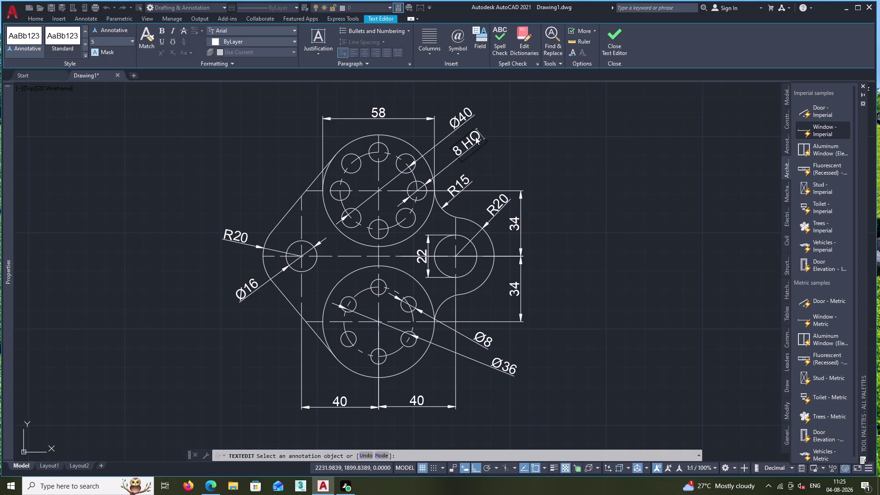
text(LES)
key(space)
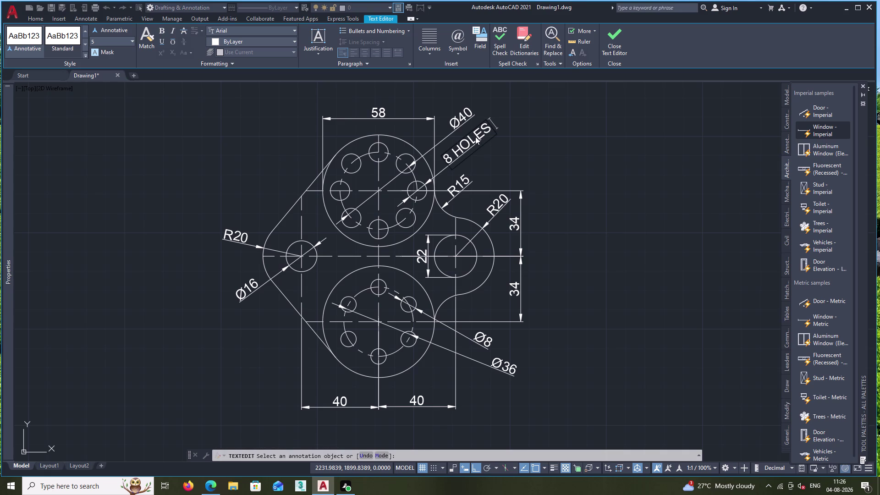
text(10)
key(space)
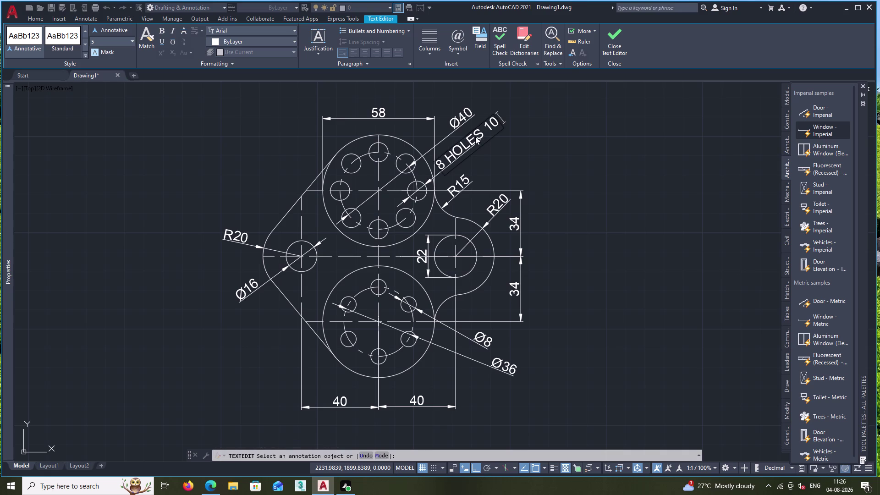
text(DIA)
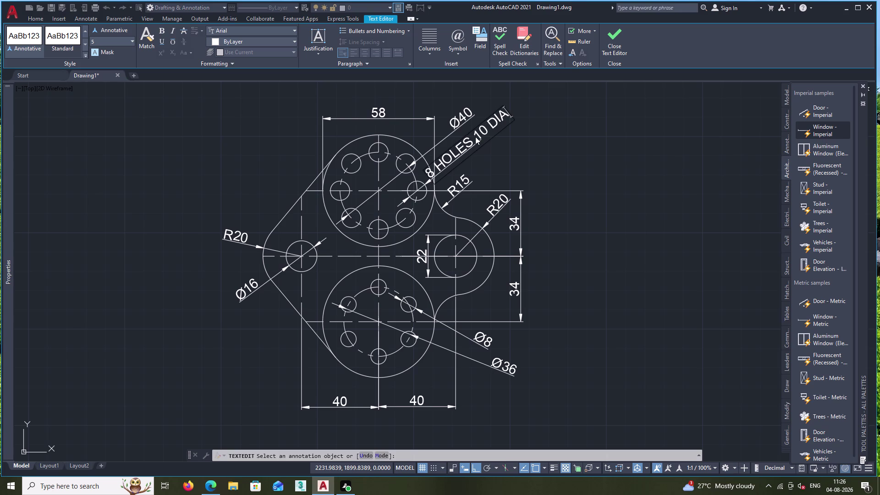
click(619, 40)
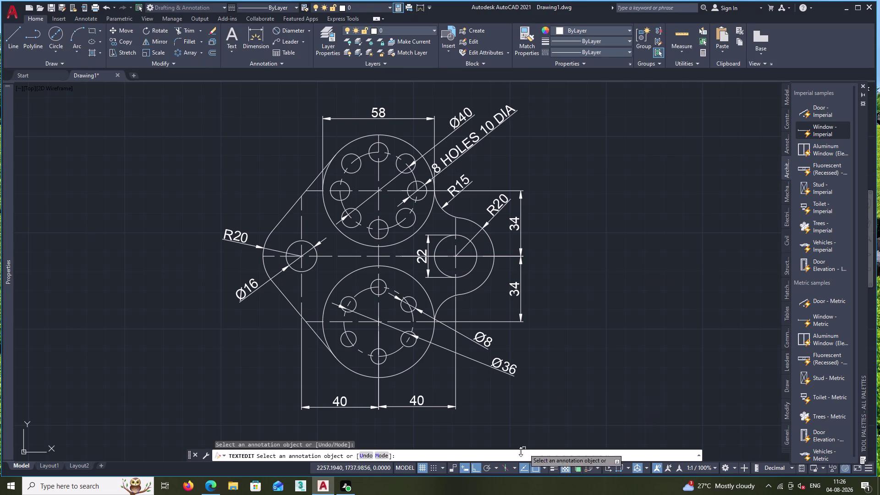
Open the lower flange's Ø8 dimension text for editing and clear it.
scroll(down, 3)
middle_drag(478, 430, 485, 385)
scroll(up, 3)
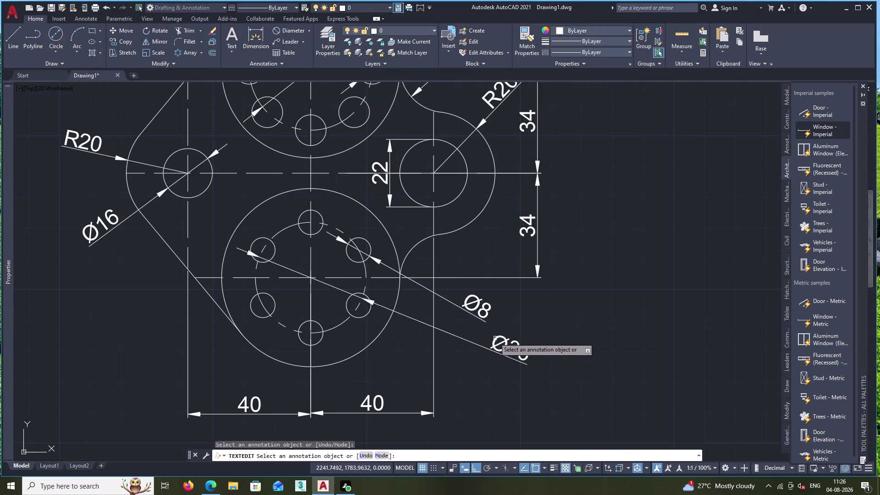
triple_click(474, 305)
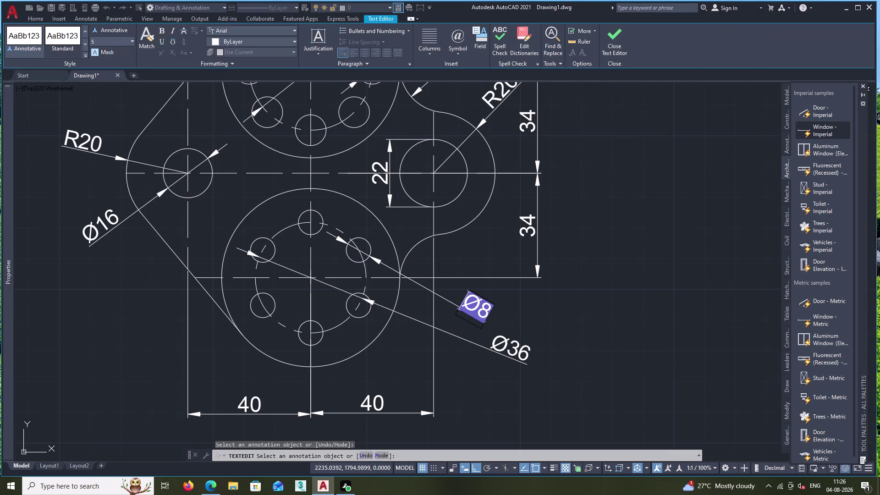
click(488, 313)
key(BackSpace)
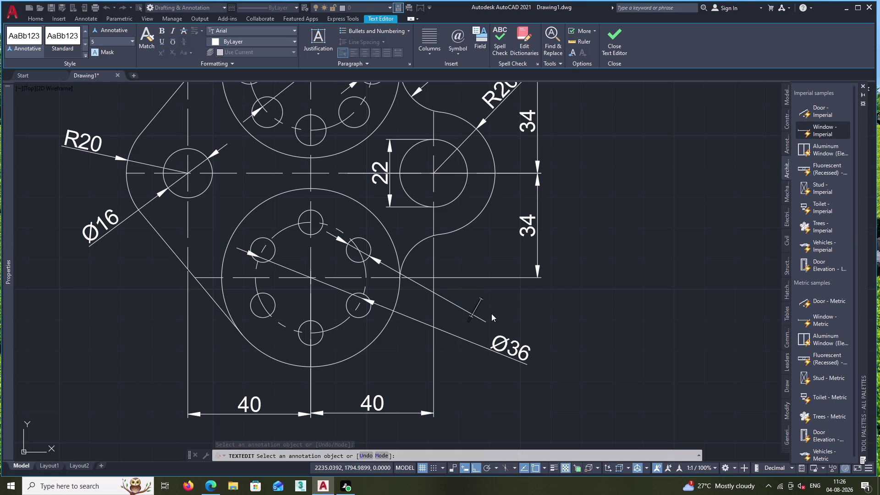
Enter '6 HOLES 8 DIA' as the dimension text and close the editor.
text(6)
key(space)
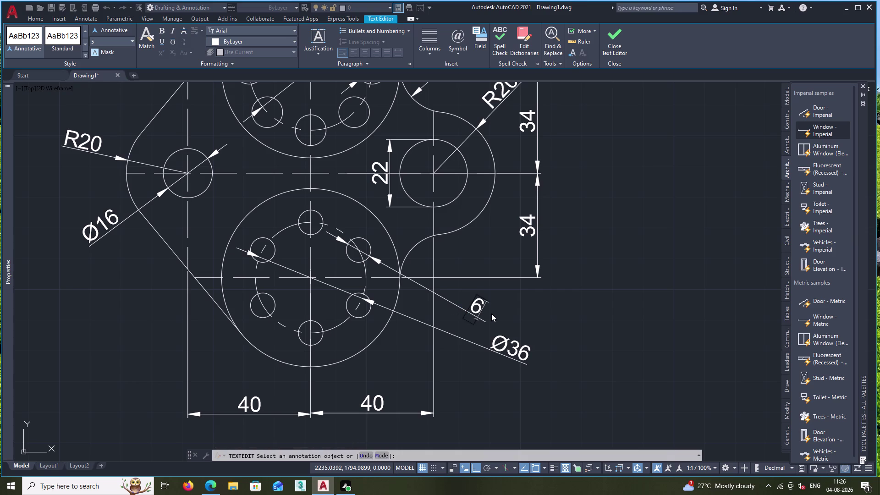
text(HOLES)
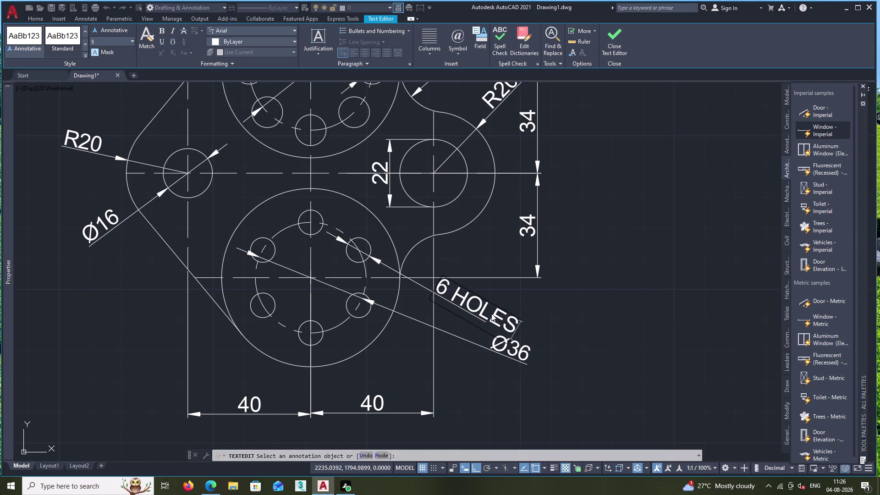
key(space)
text(8)
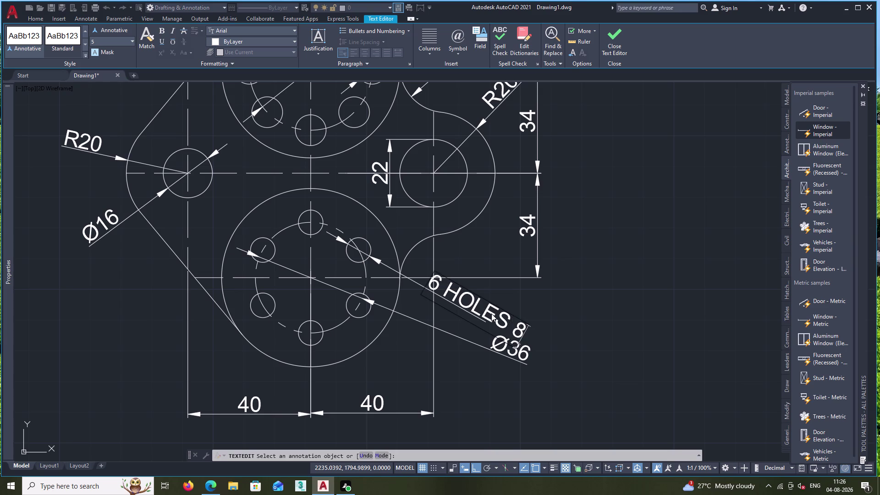
key(space)
text(DIA)
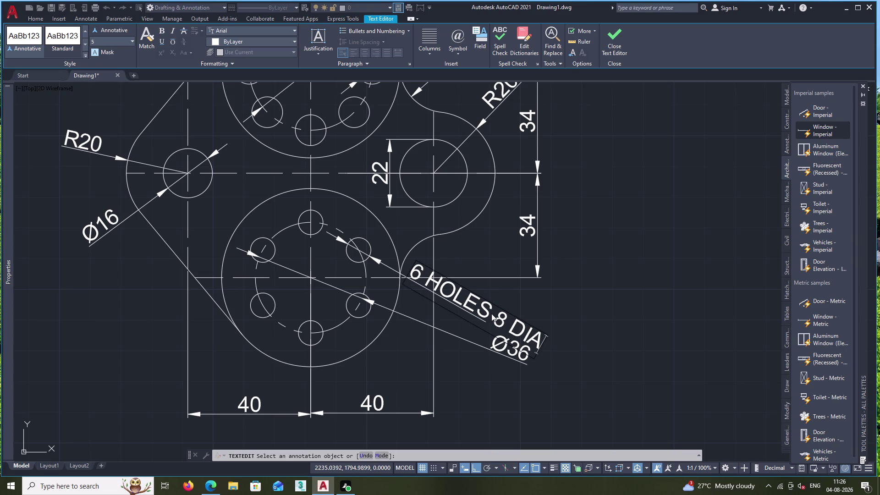
click(618, 39)
scroll(down, 3)
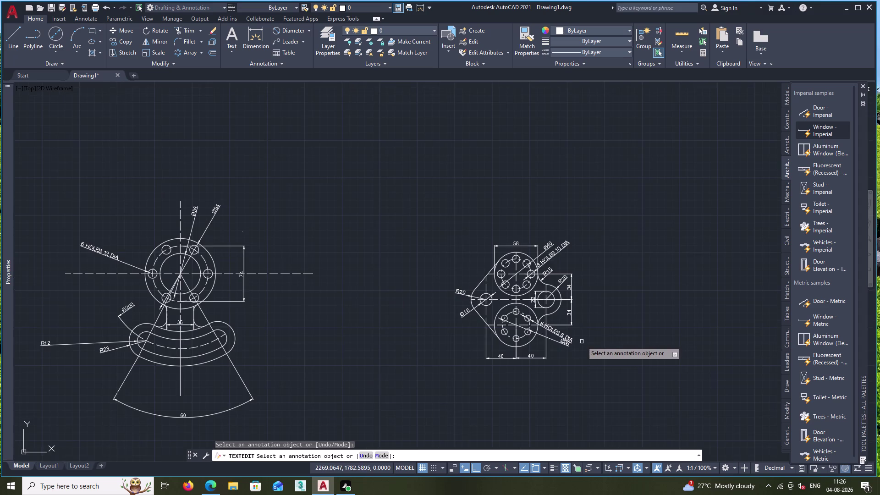
Pan across both drawings, recentre the plate, and cancel the text-edit command.
scroll(up, 3)
scroll(down, 3)
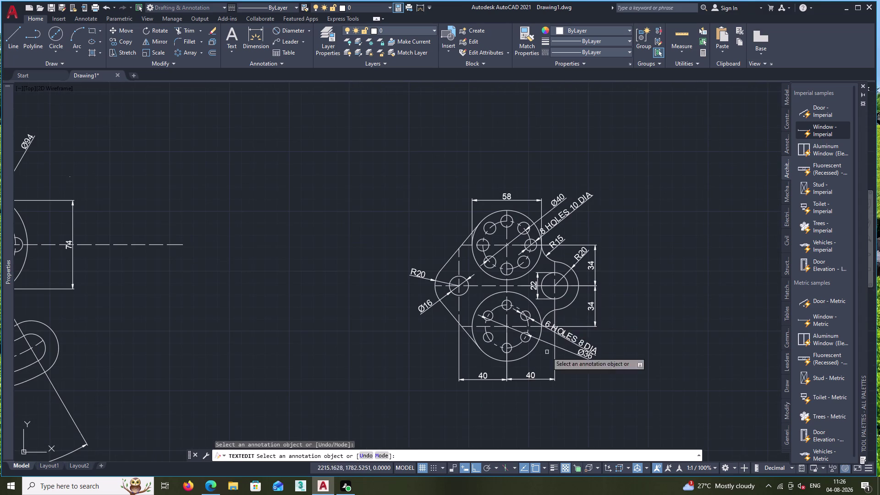
scroll(down, 3)
middle_drag(431, 405, 437, 302)
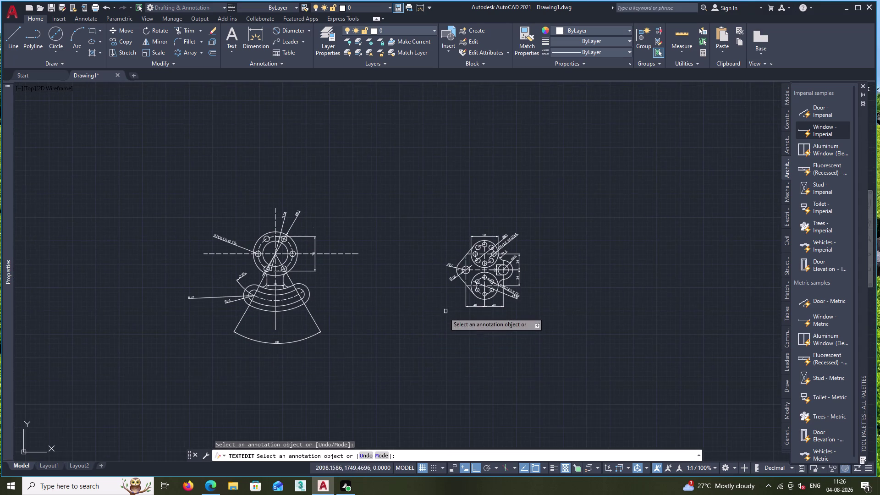
scroll(up, 3)
middle_drag(484, 277, 447, 331)
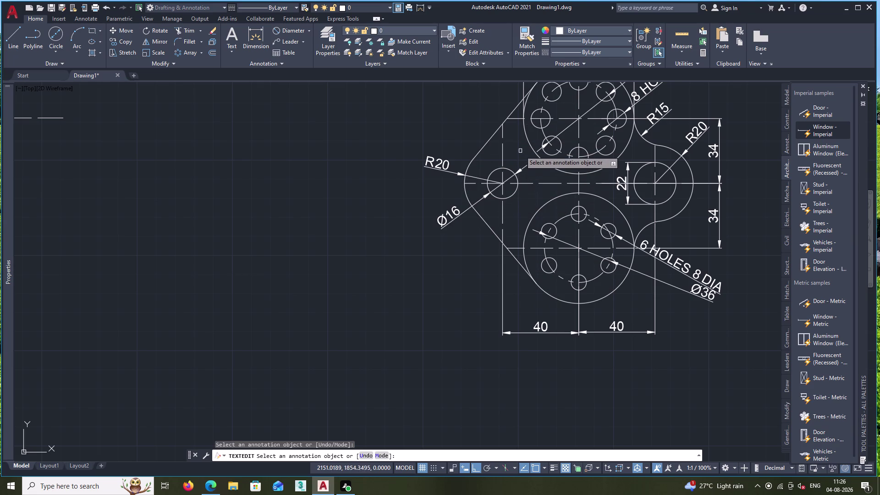
middle_drag(520, 150, 512, 189)
key(Escape)
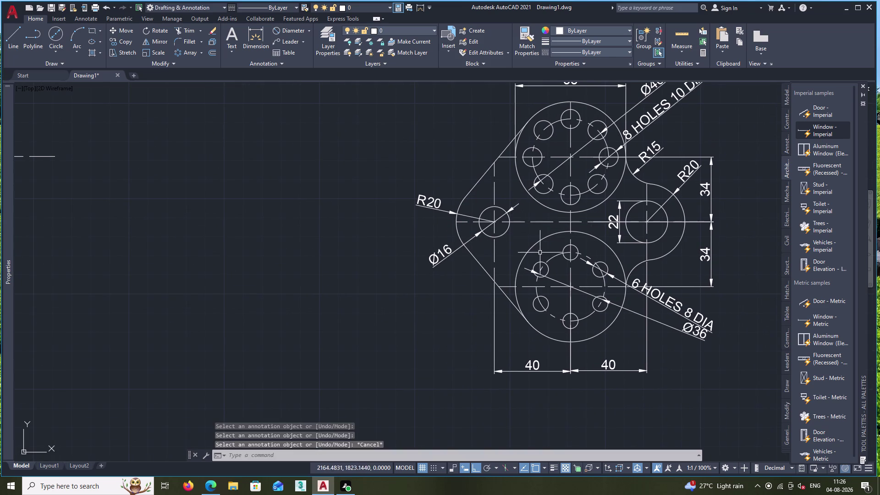
Pan away from the plate and back to the first flange drawing.
scroll(down, 3)
scroll(up, 3)
middle_drag(559, 314, 302, 317)
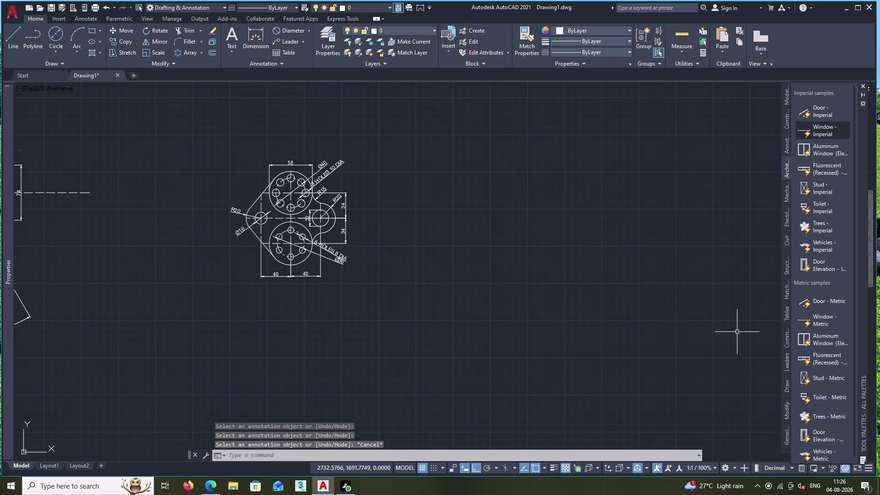
middle_drag(483, 255, 423, 260)
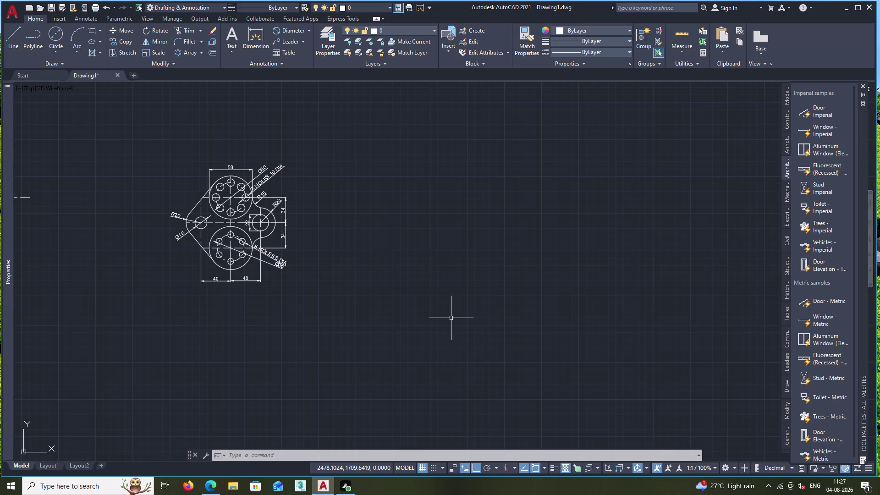
middle_drag(323, 310, 476, 311)
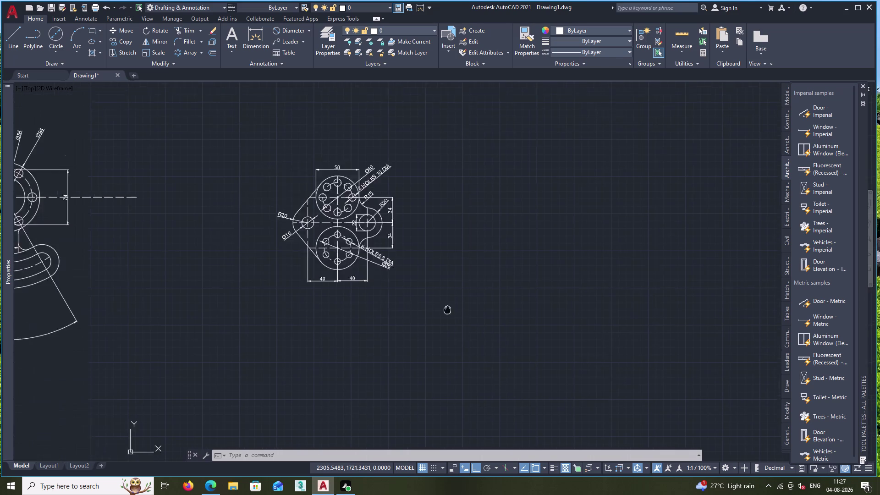
middle_drag(476, 311, 538, 313)
scroll(down, 3)
scroll(up, 3)
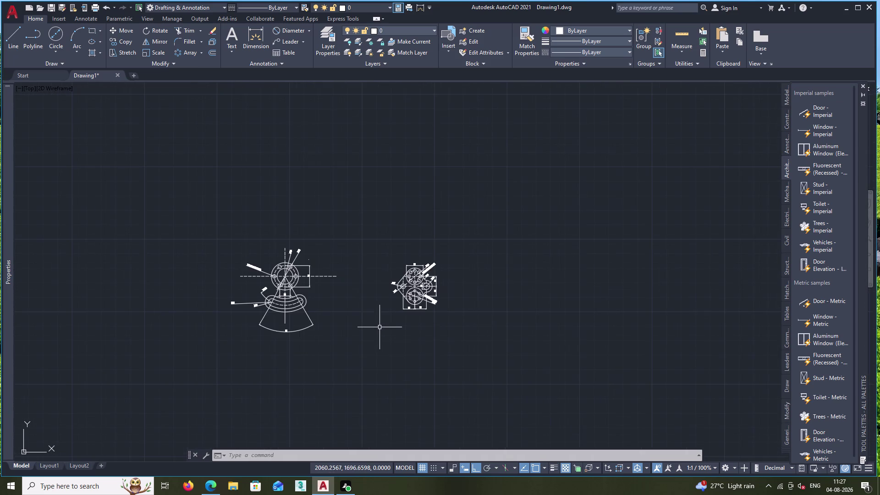
scroll(up, 3)
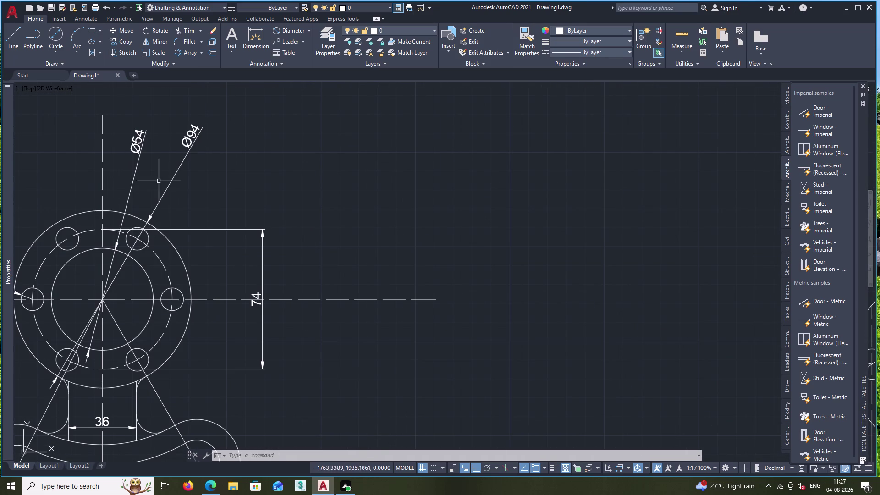
Window-select the stray fragment above the 74 dimension and delete it.
click(260, 191)
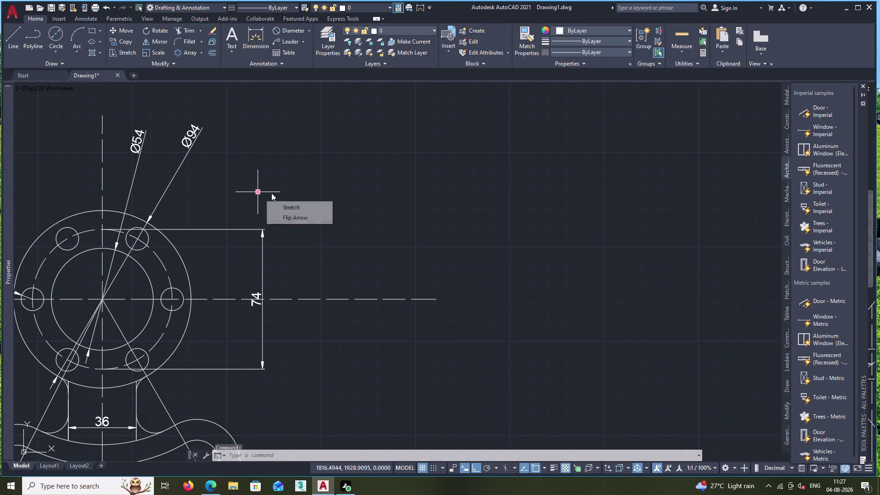
key(Delete)
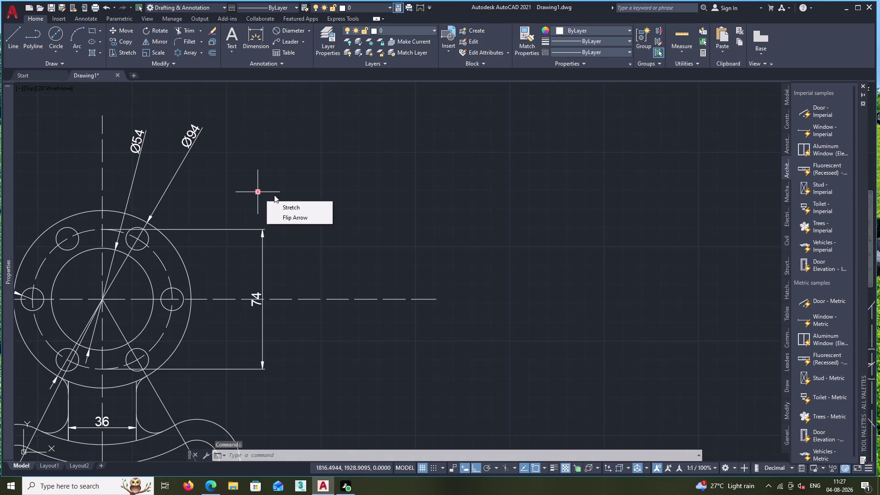
click(271, 182)
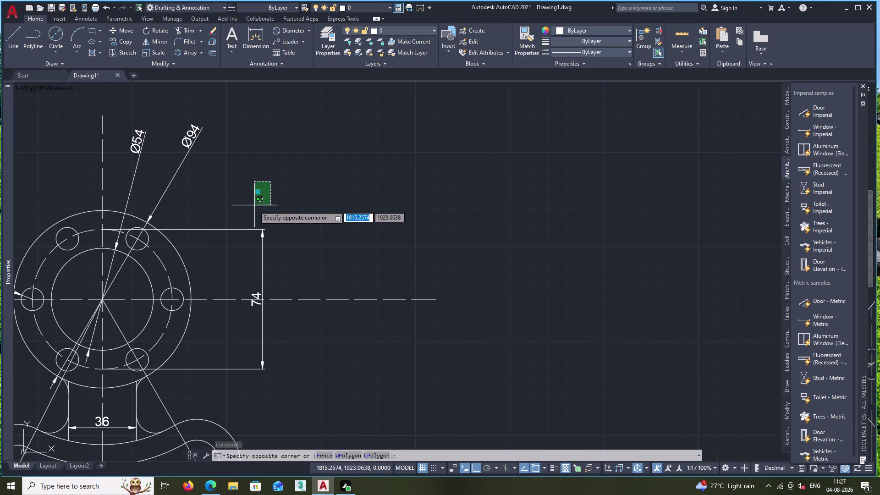
key(Delete)
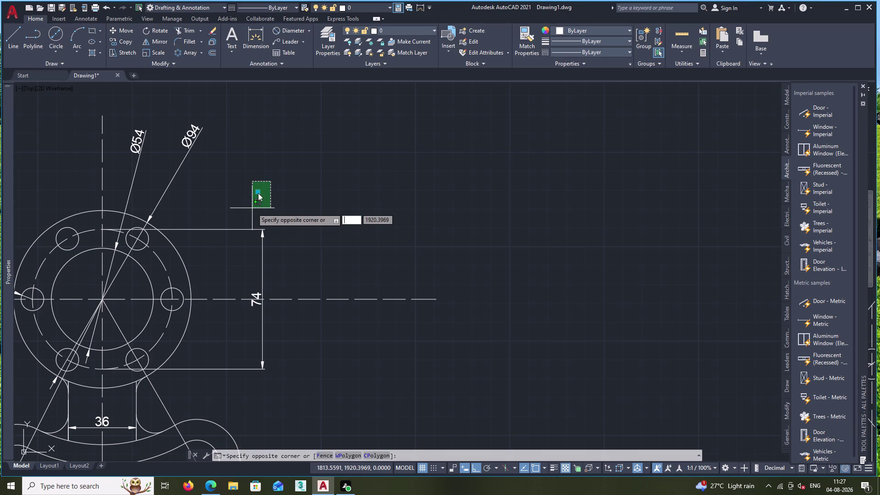
click(263, 189)
key(Delete)
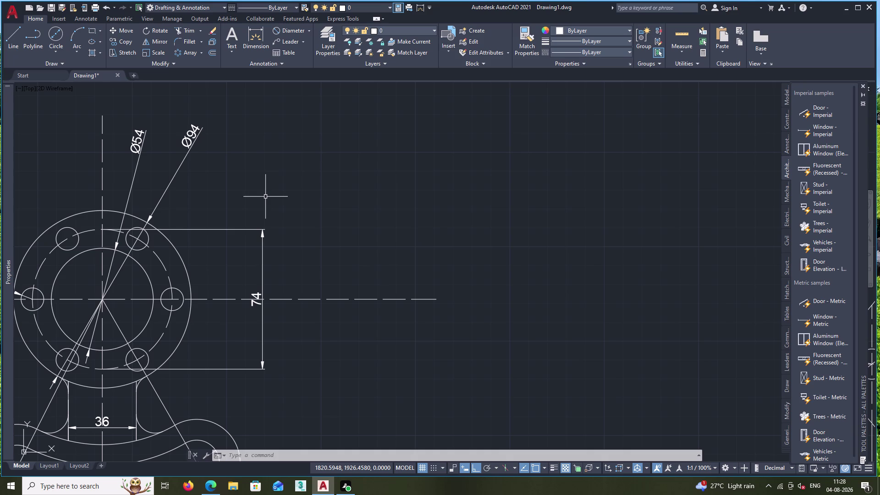
Zoom out and pan back to centre the plate drawing.
scroll(down, 3)
middle_drag(239, 257, 266, 230)
scroll(down, 3)
middle_drag(370, 210, 72, 225)
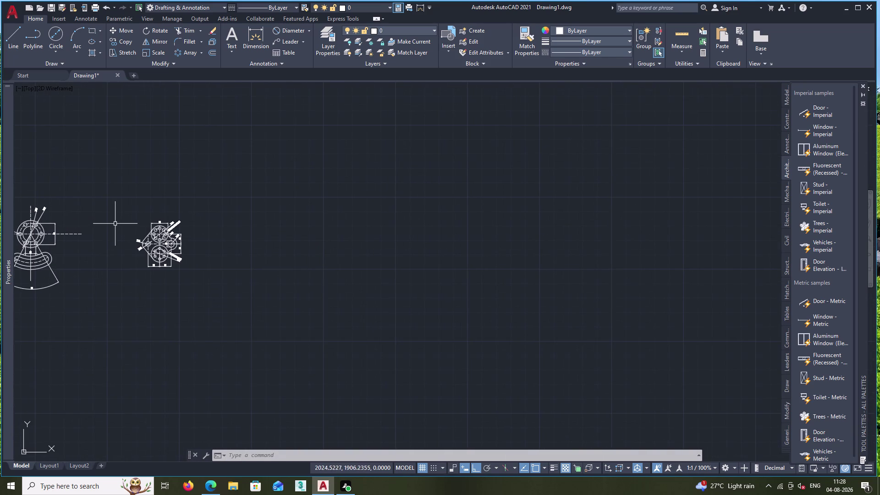
scroll(up, 3)
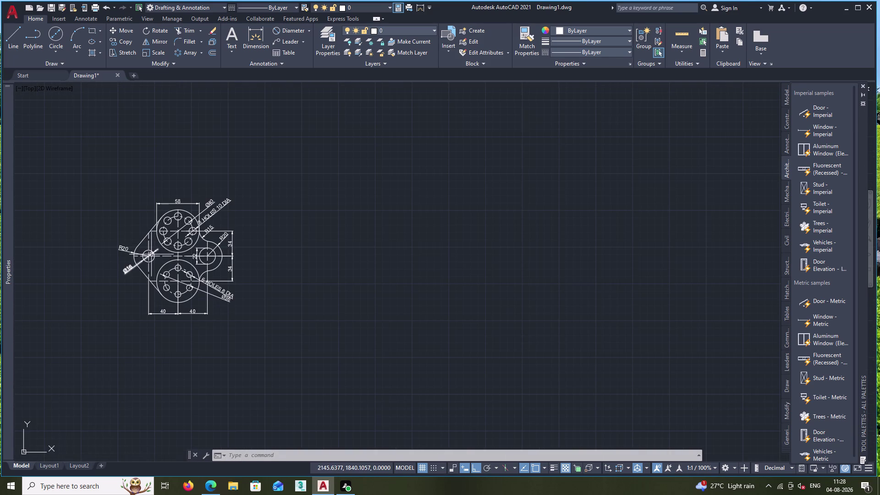
middle_drag(100, 241, 181, 234)
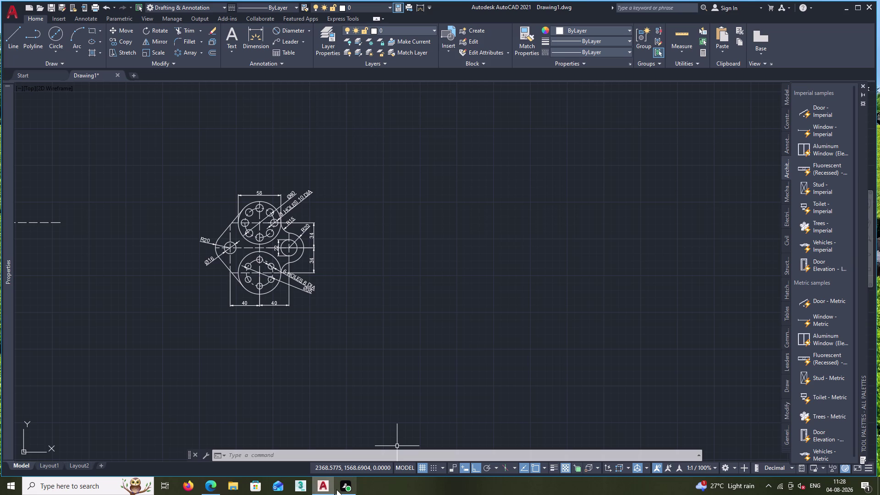